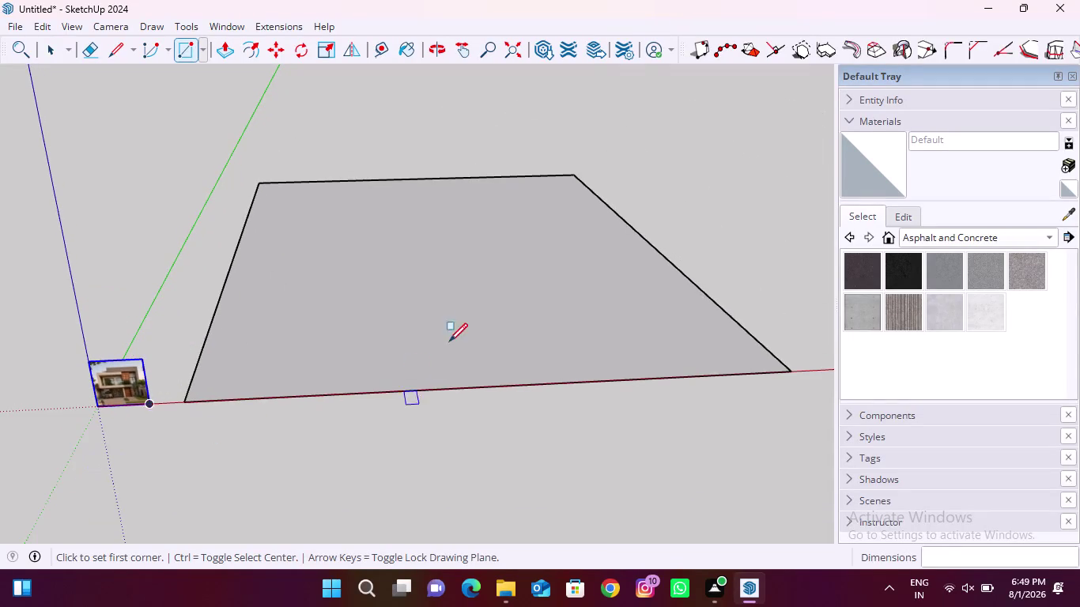
Orbit and zoom around the plot, then place an inner rectangle's first corner on the plot face.
middle_drag(462, 338, 443, 375)
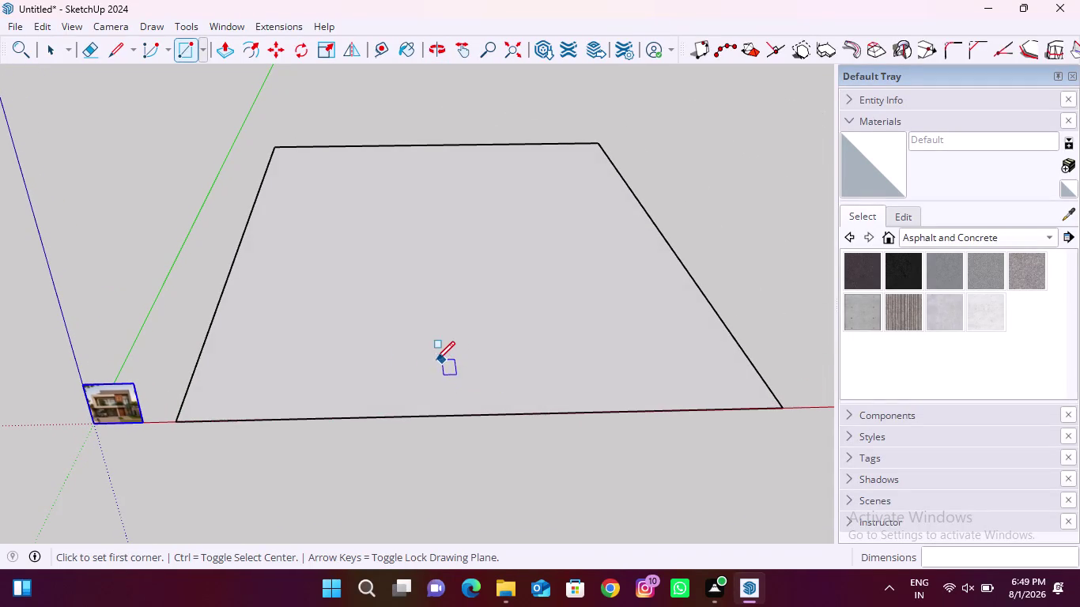
scroll(up, 3)
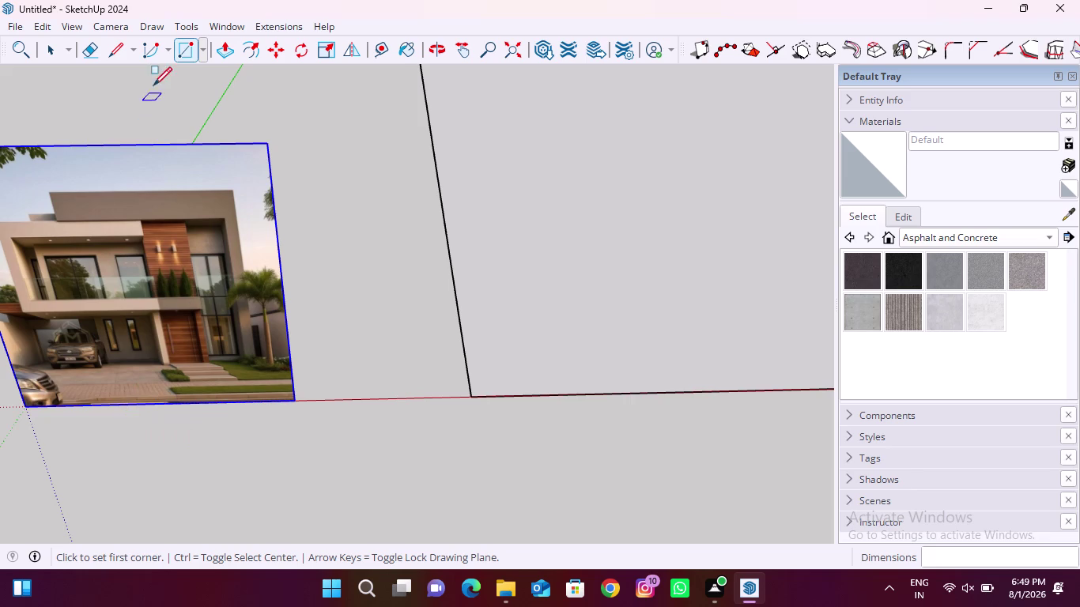
click(178, 53)
scroll(down, 3)
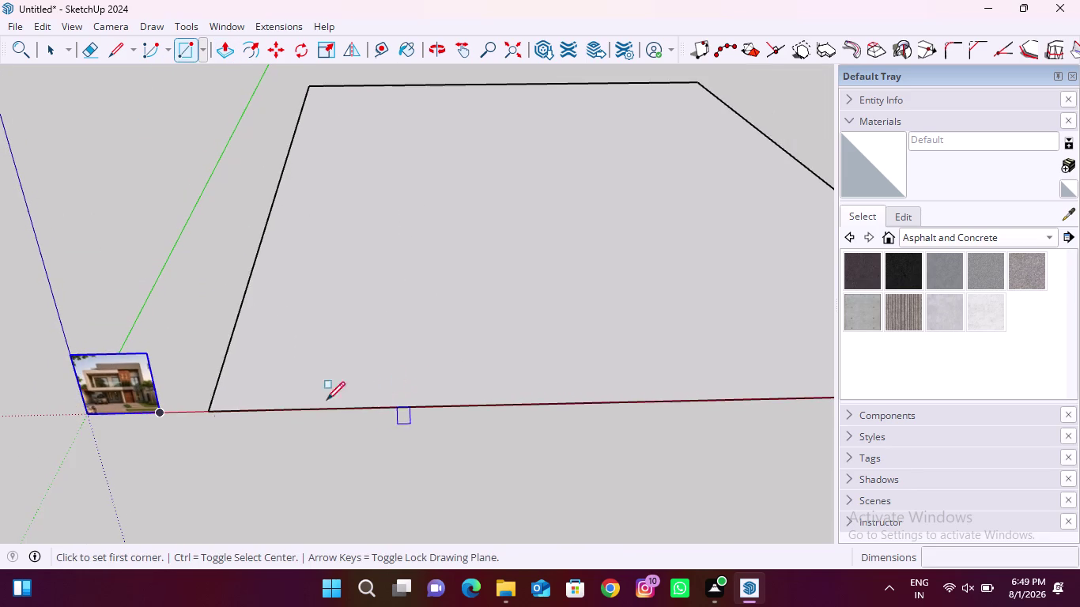
scroll(down, 3)
scroll(up, 3)
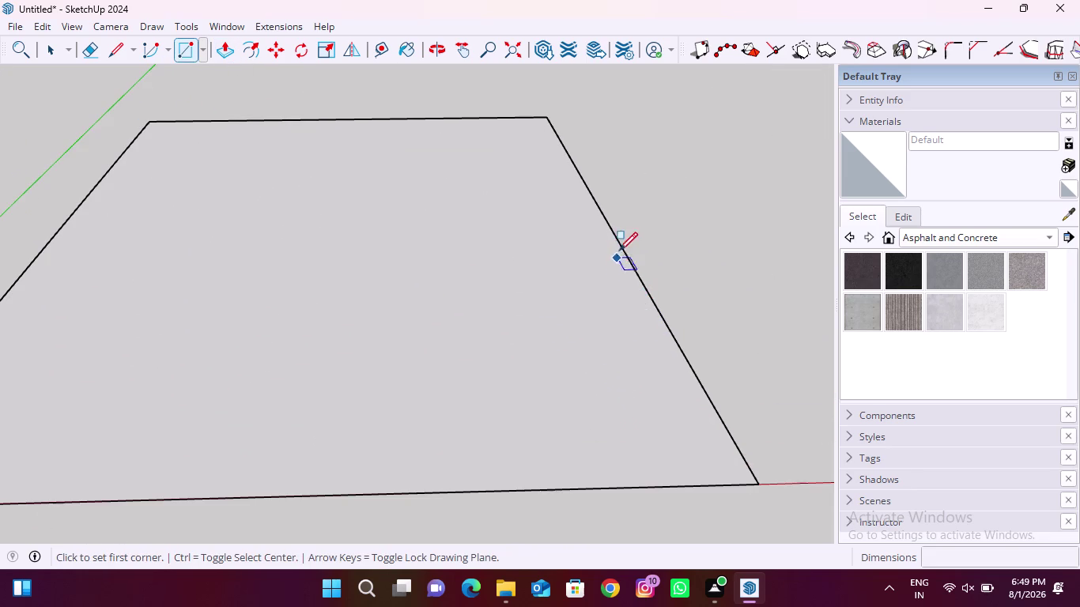
click(562, 257)
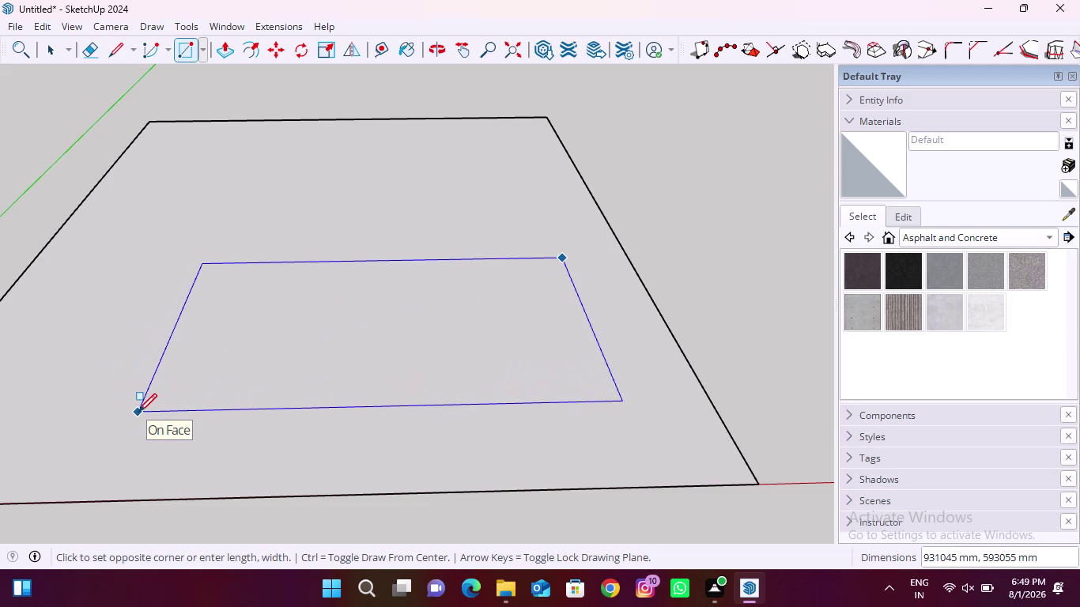
Cancel the unfinished rectangle and draw an inner rectangle with an even margin inside the plot.
key(Escape)
click(191, 55)
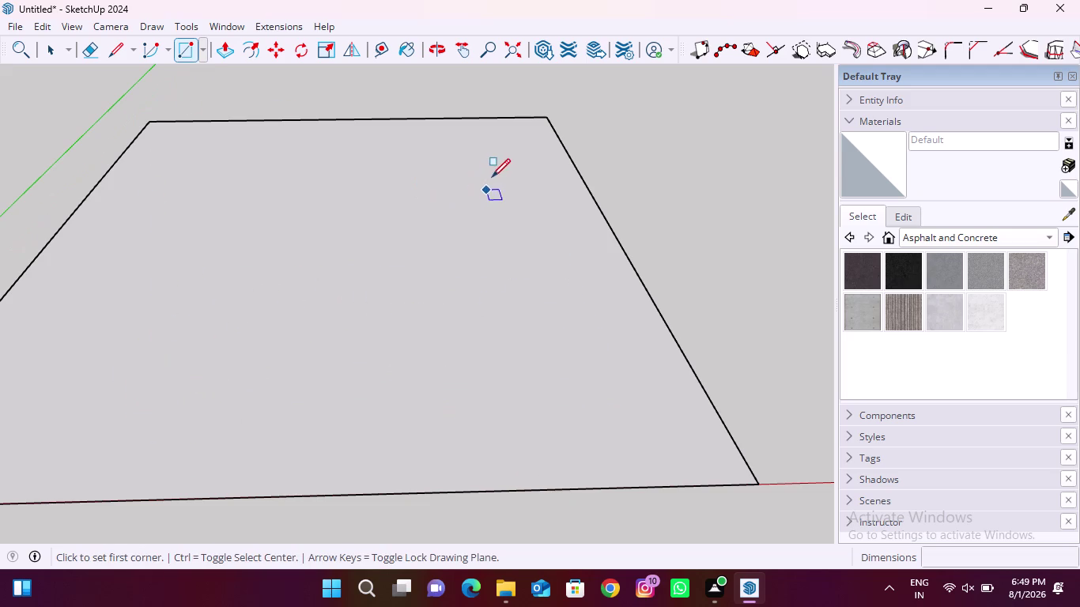
click(506, 148)
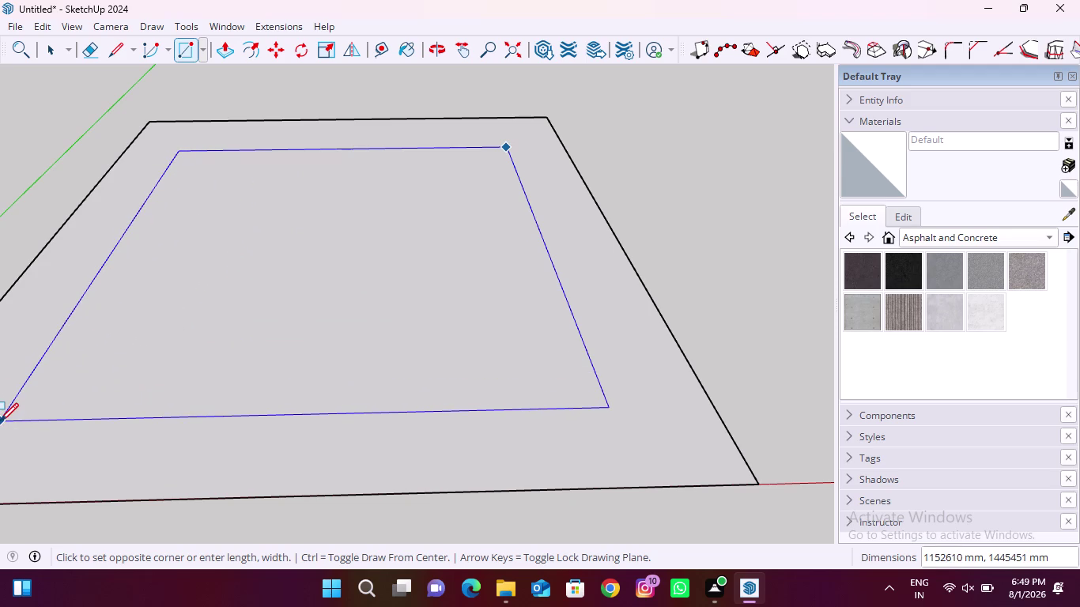
scroll(down, 3)
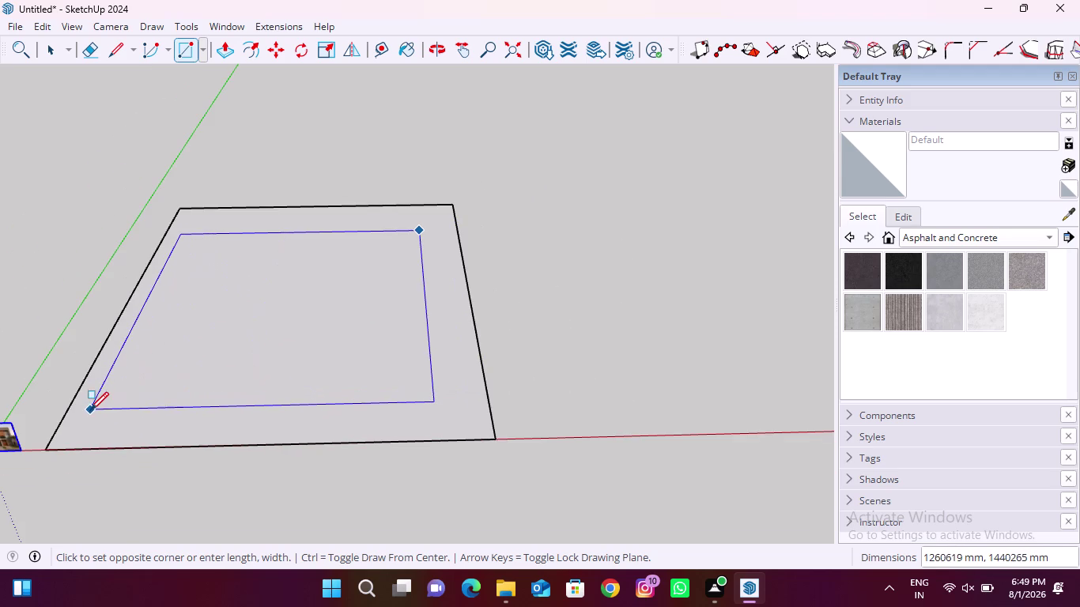
click(90, 411)
Zoom around, then start a new rectangle at the inner rectangle's lower-right corner.
scroll(down, 3)
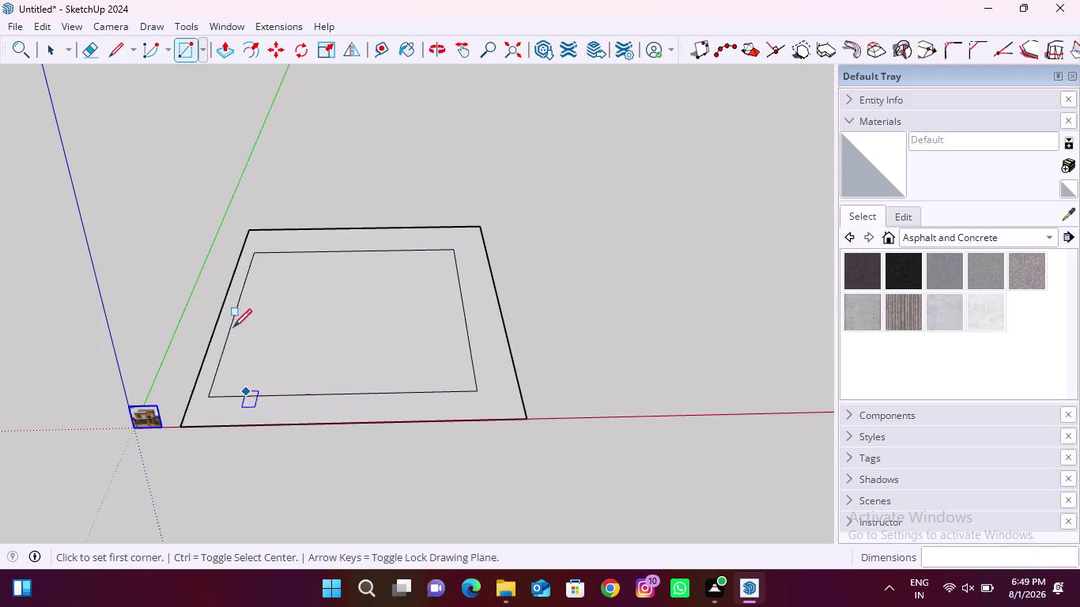
scroll(up, 3)
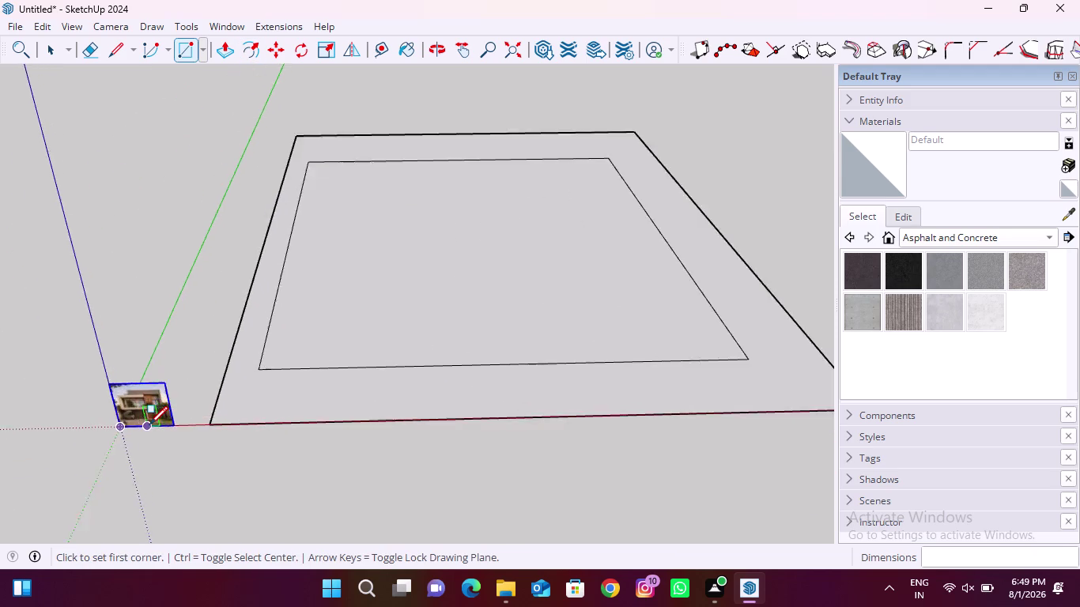
scroll(up, 3)
scroll(up, 3)
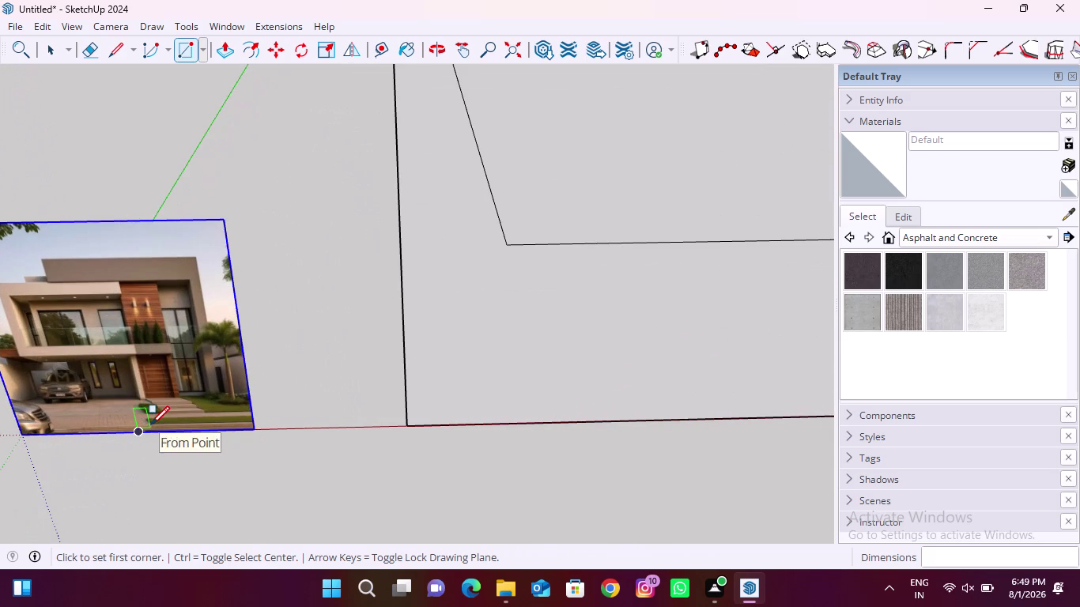
scroll(down, 3)
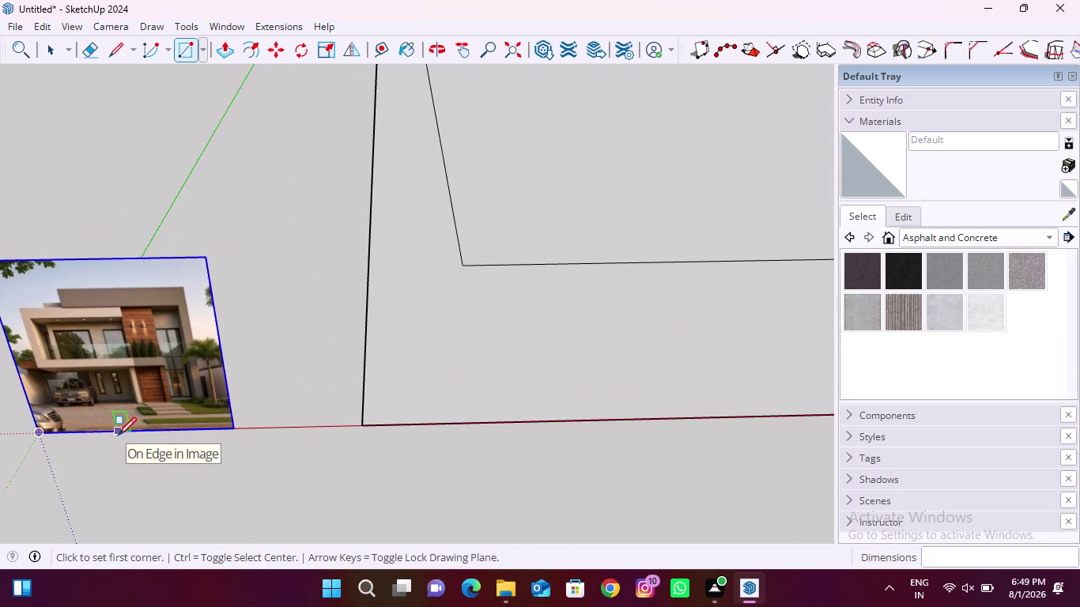
scroll(down, 3)
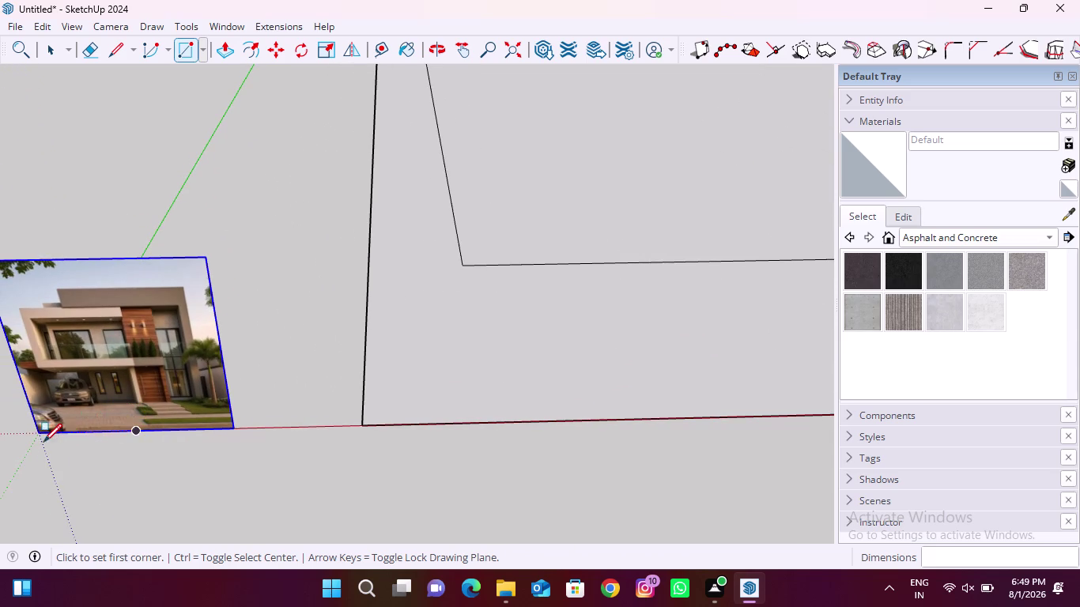
scroll(down, 3)
scroll(down, 3)
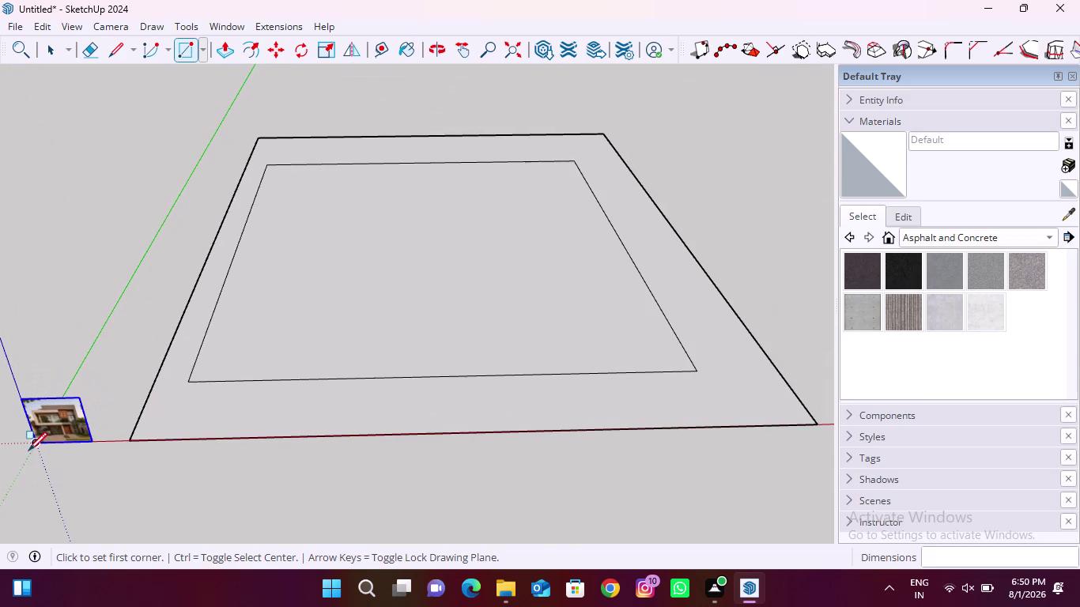
click(693, 368)
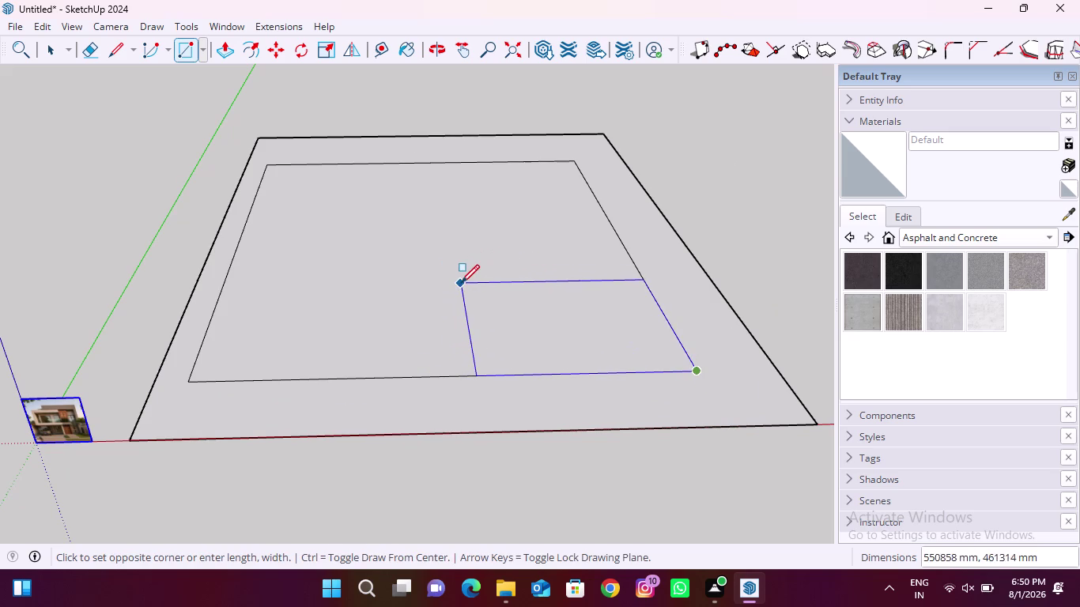
Draw the lower-right block and a divider line from its top-left corner to the left edge.
click(424, 272)
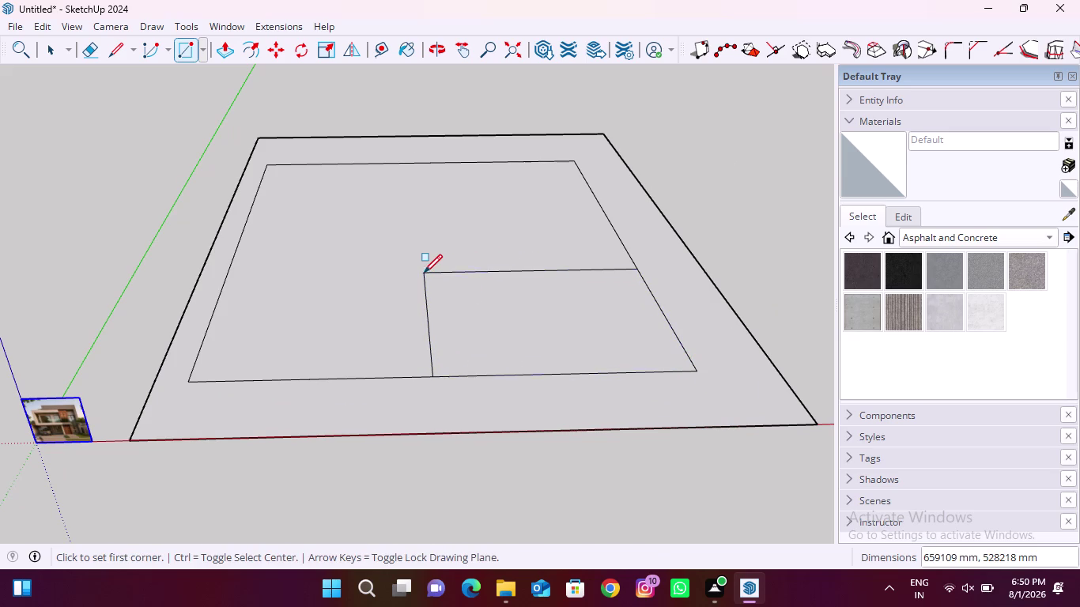
click(123, 53)
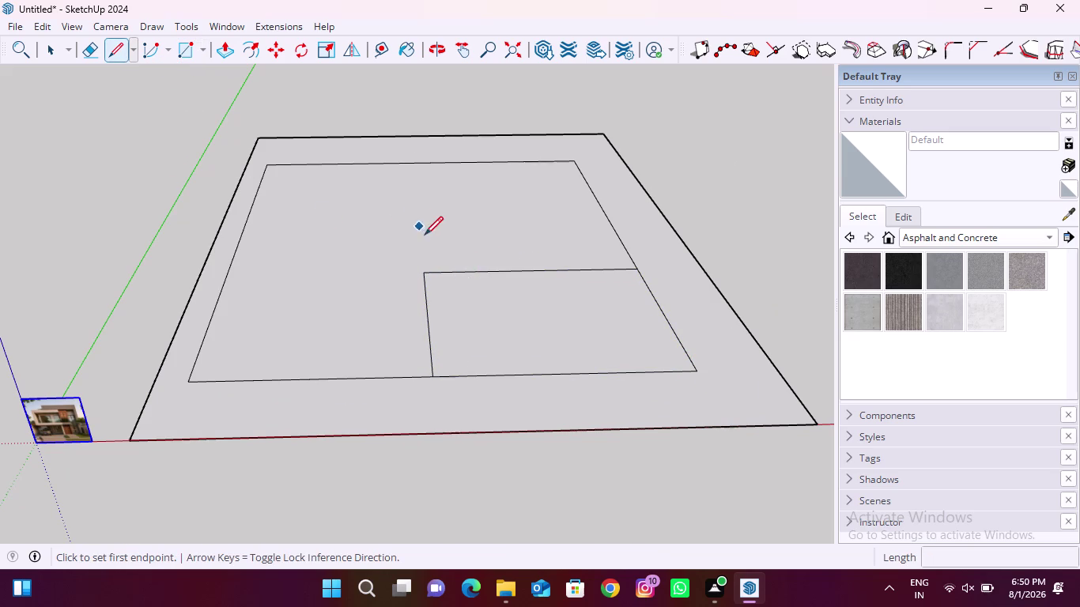
click(425, 270)
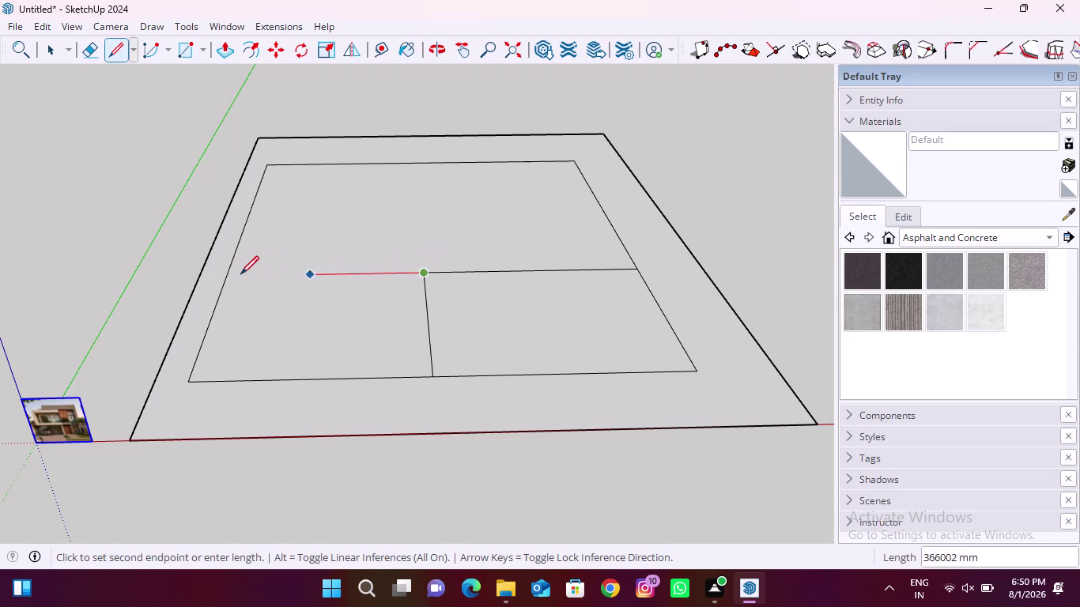
click(230, 279)
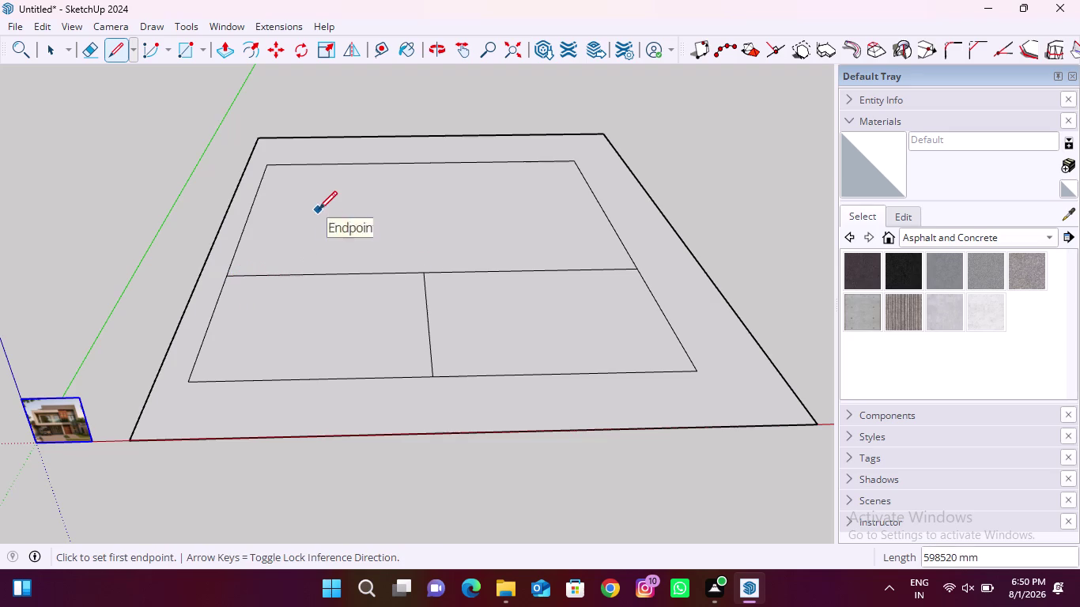
scroll(down, 3)
scroll(up, 3)
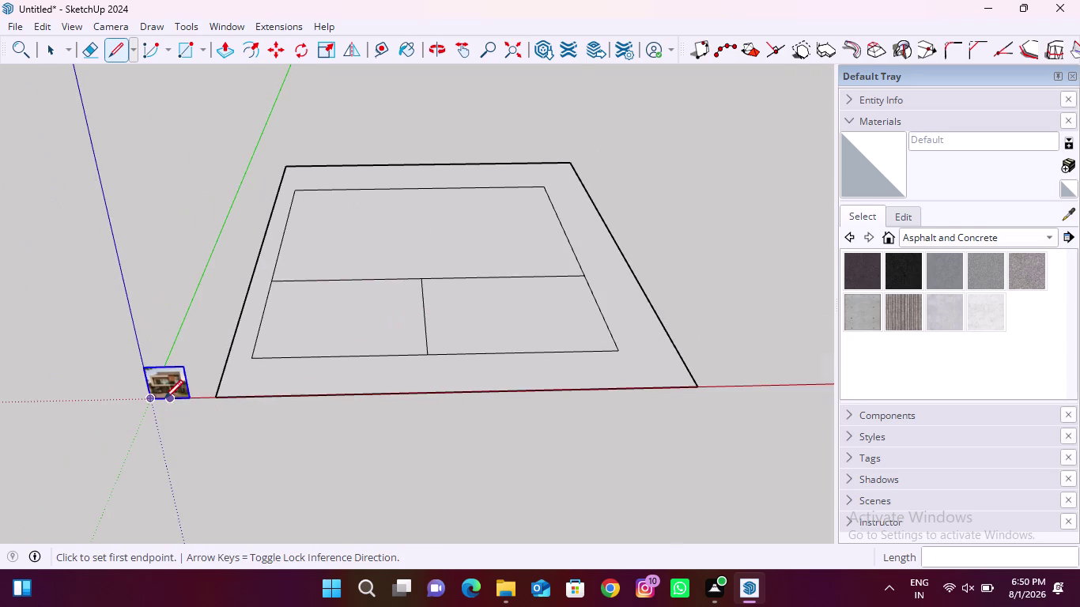
scroll(up, 3)
scroll(down, 3)
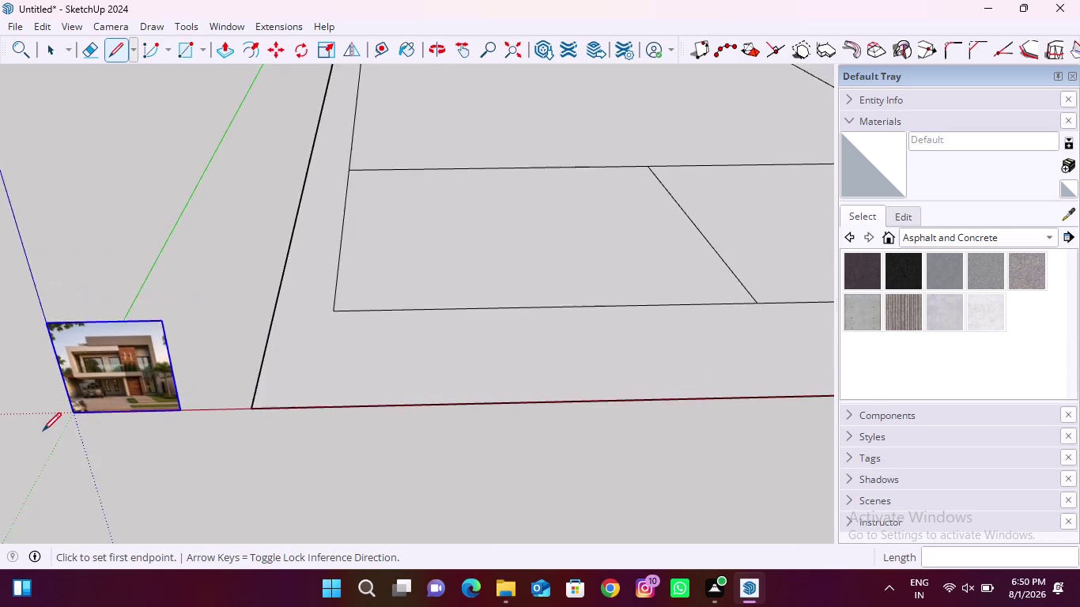
scroll(down, 3)
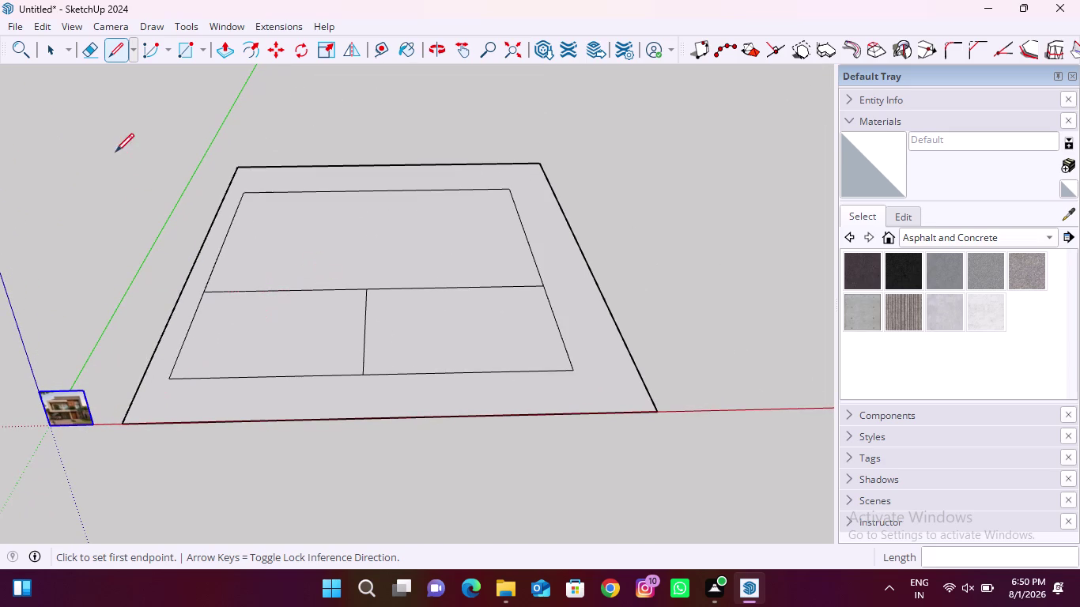
Erase the lower-left block's left and bottom edges and the divider line, leaving an L-shaped outline.
click(84, 48)
drag(178, 345, 185, 349)
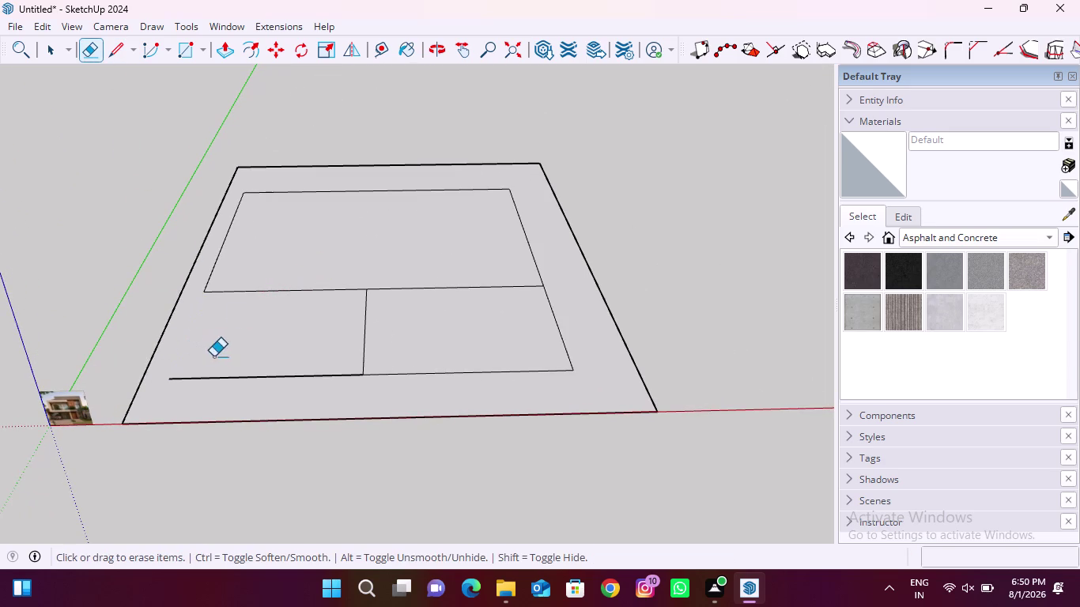
drag(221, 364, 232, 391)
scroll(down, 3)
drag(374, 312, 370, 325)
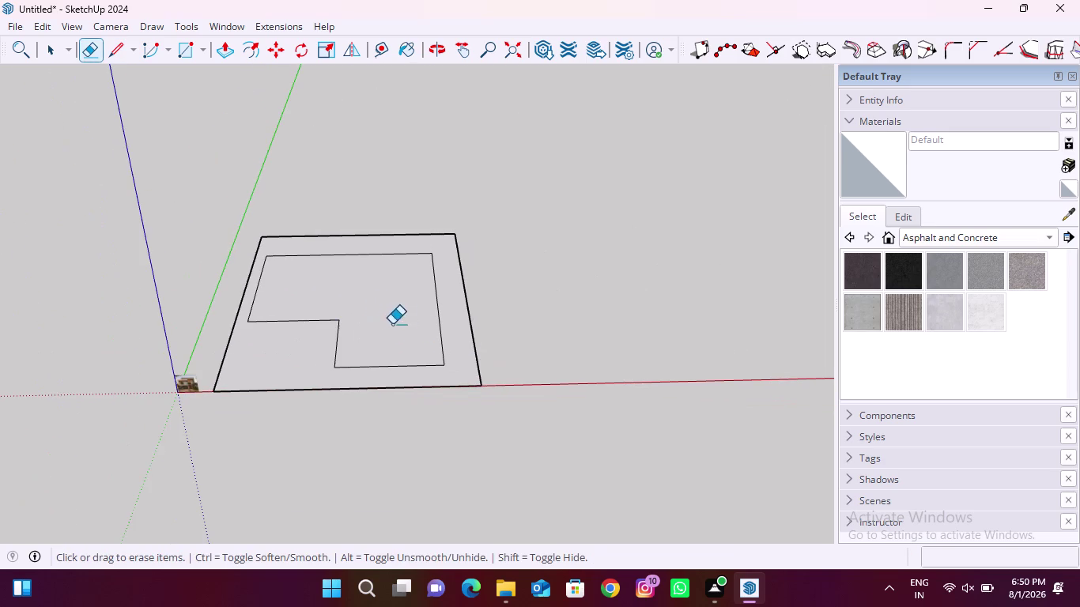
scroll(down, 3)
scroll(up, 3)
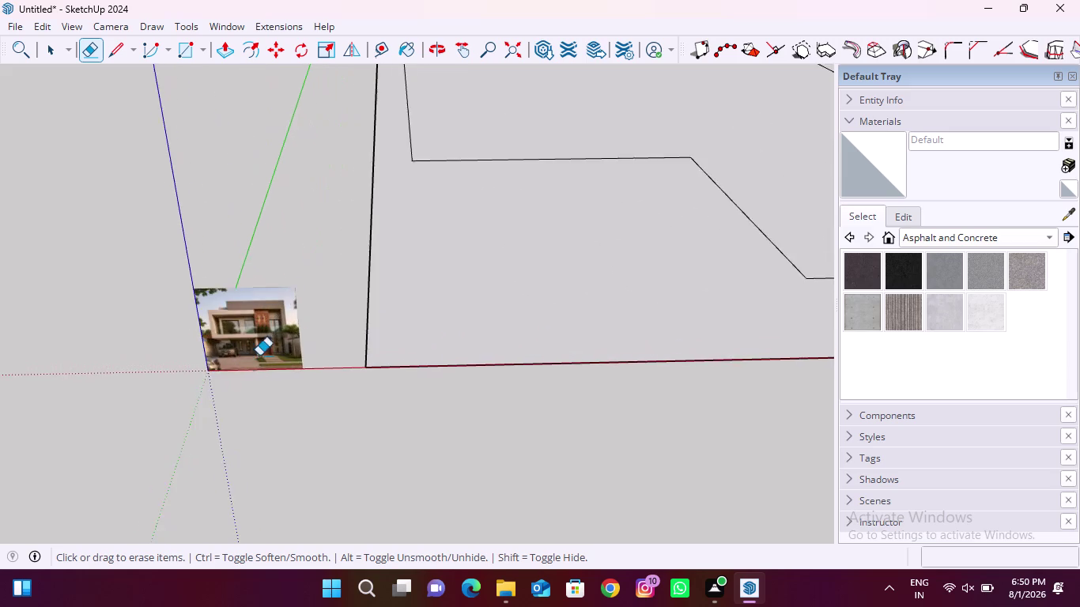
scroll(up, 3)
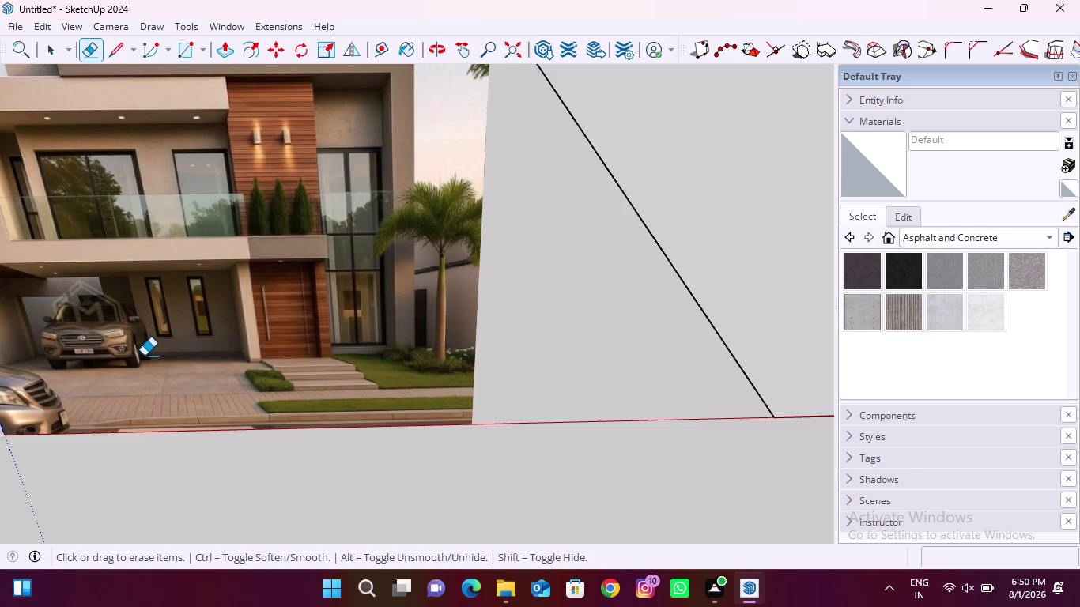
scroll(down, 3)
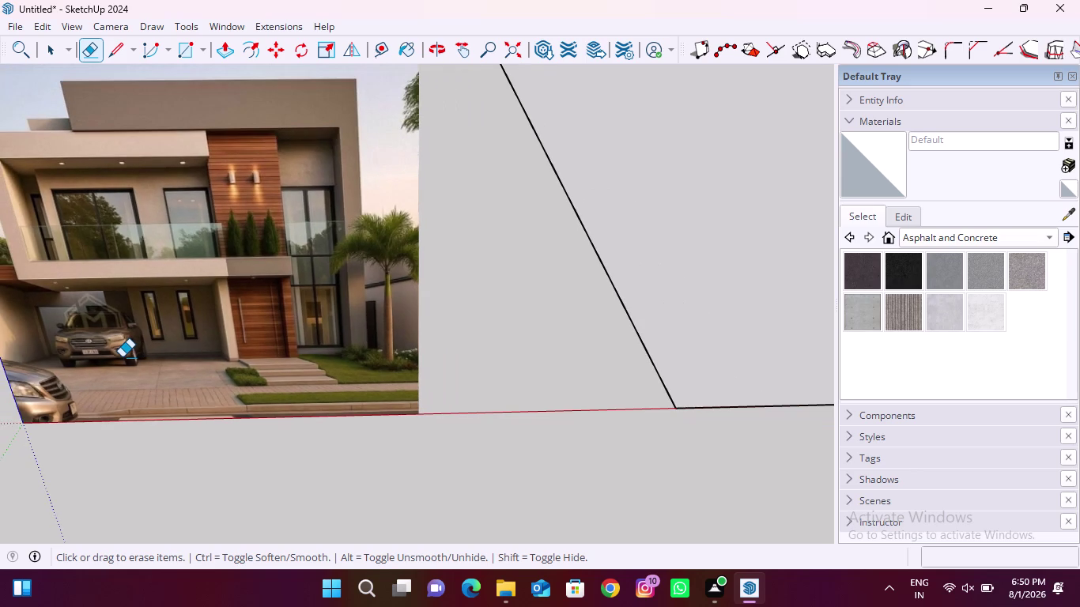
scroll(down, 3)
scroll(down, 3)
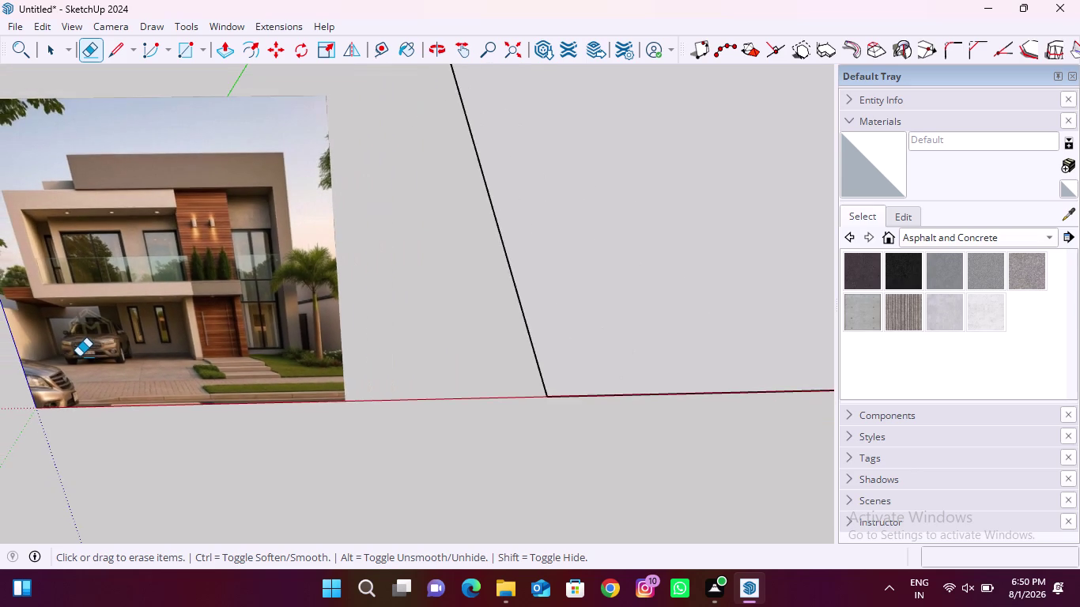
scroll(down, 3)
scroll(down, 3)
scroll(down, 3)
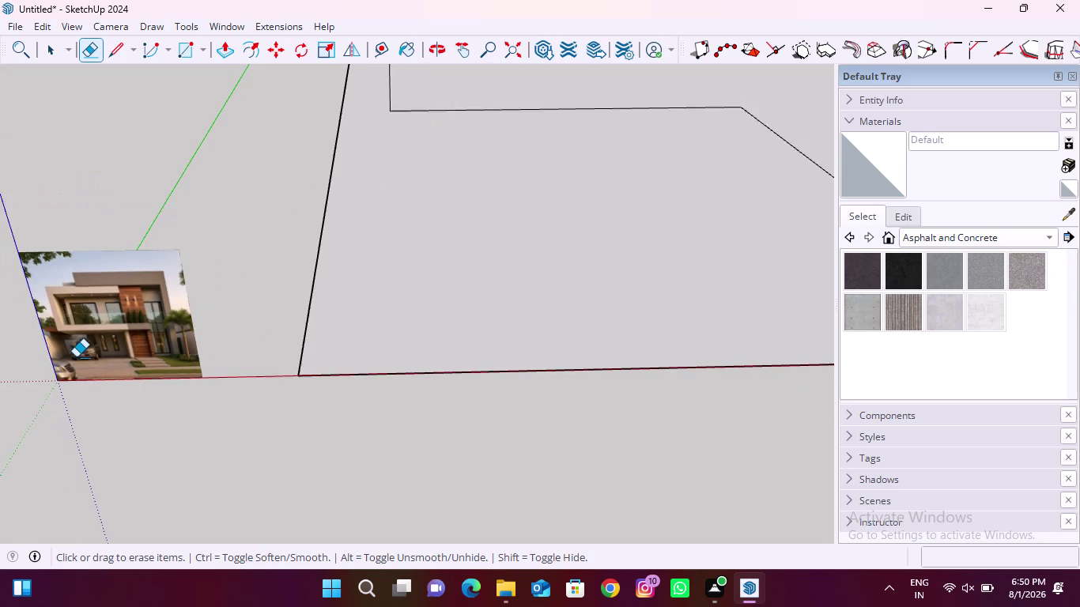
scroll(up, 3)
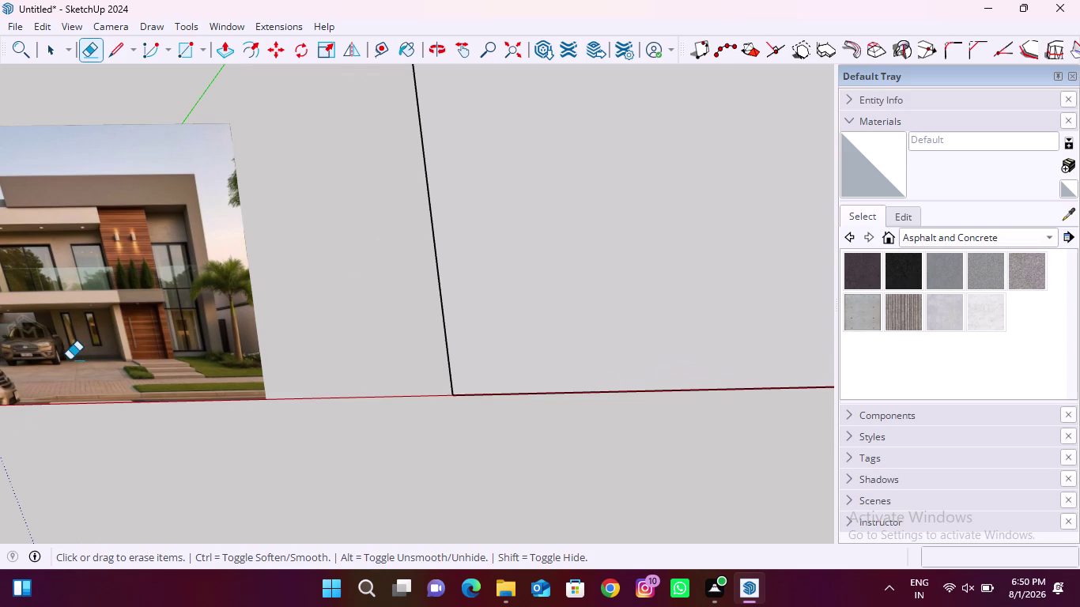
Start a small square at the L-shape's inner corner with the Rectangle tool.
click(183, 54)
scroll(down, 3)
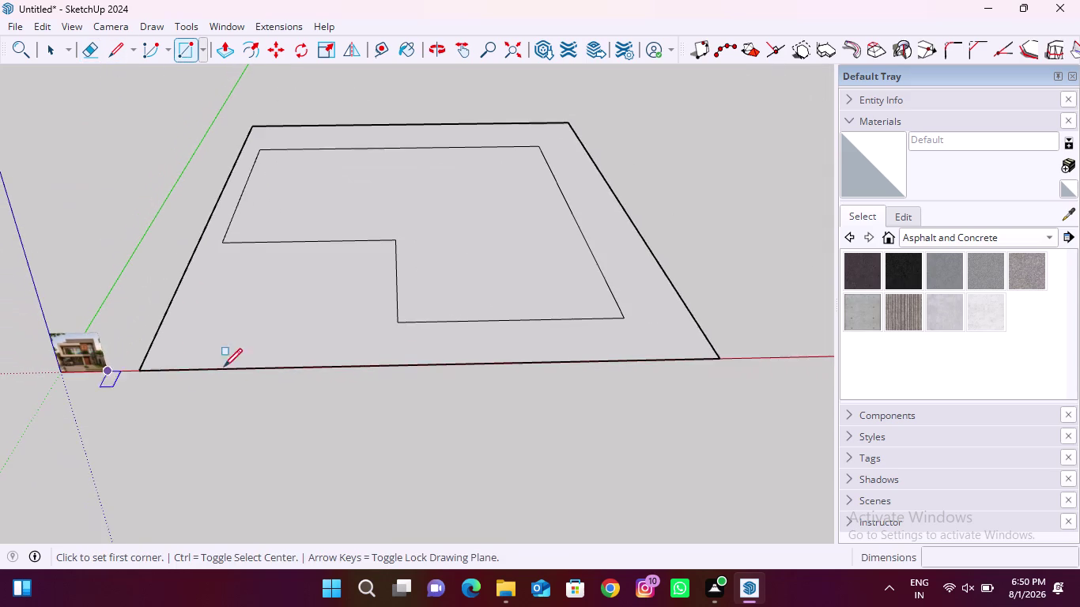
scroll(up, 3)
click(380, 328)
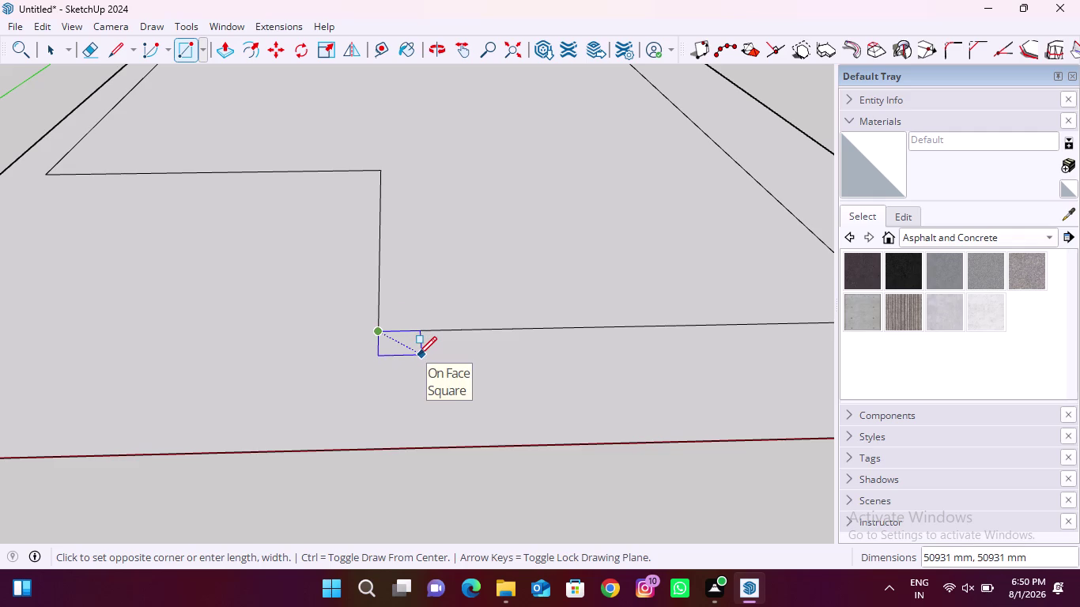
Finish the small square at the L-shaped footprint's inner corner.
click(418, 355)
scroll(down, 3)
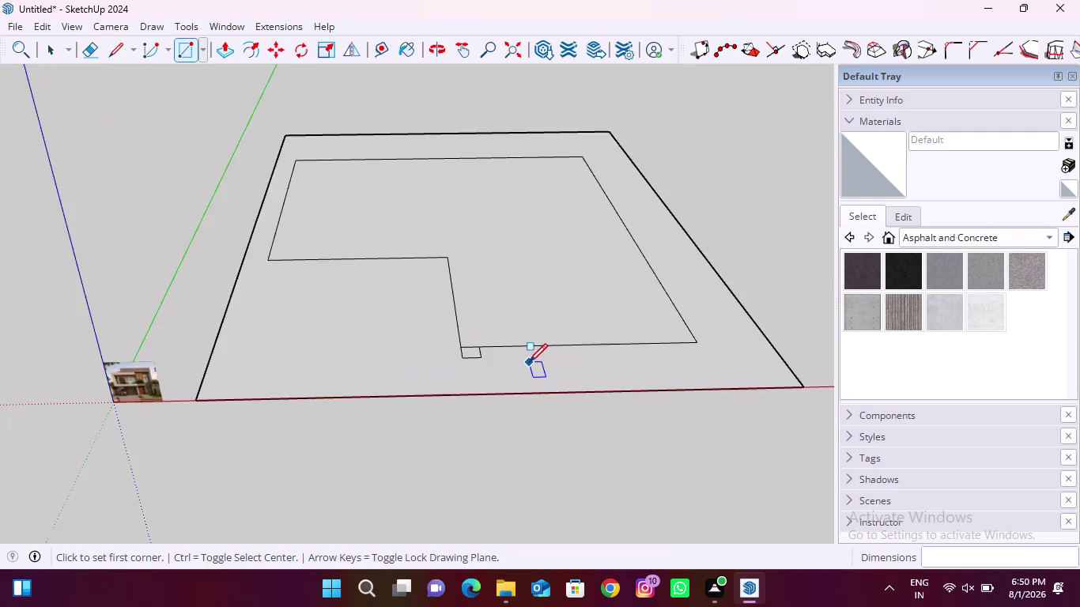
scroll(down, 3)
scroll(up, 3)
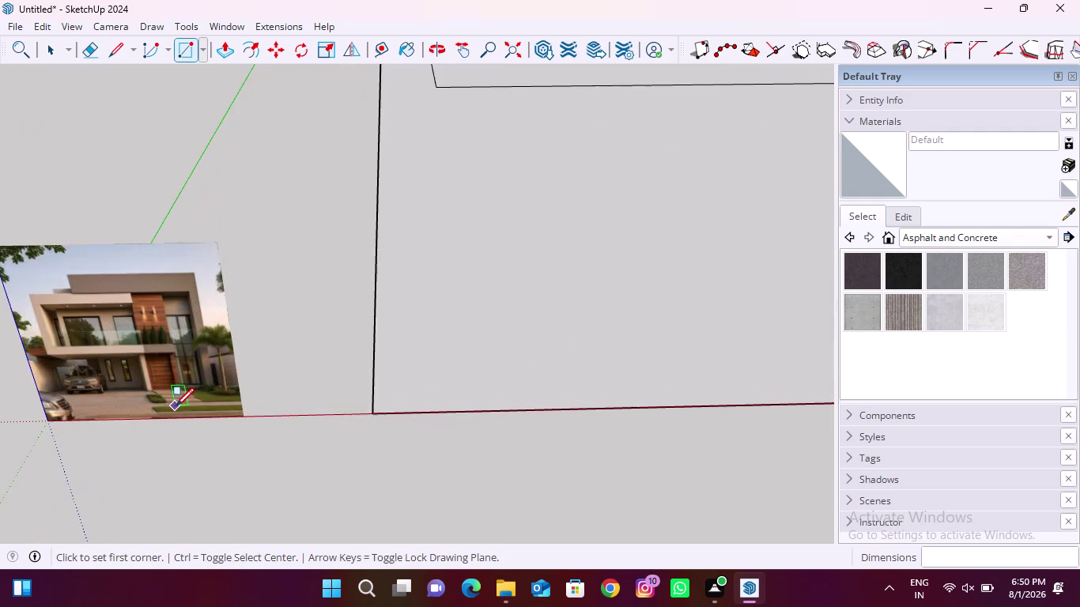
scroll(up, 3)
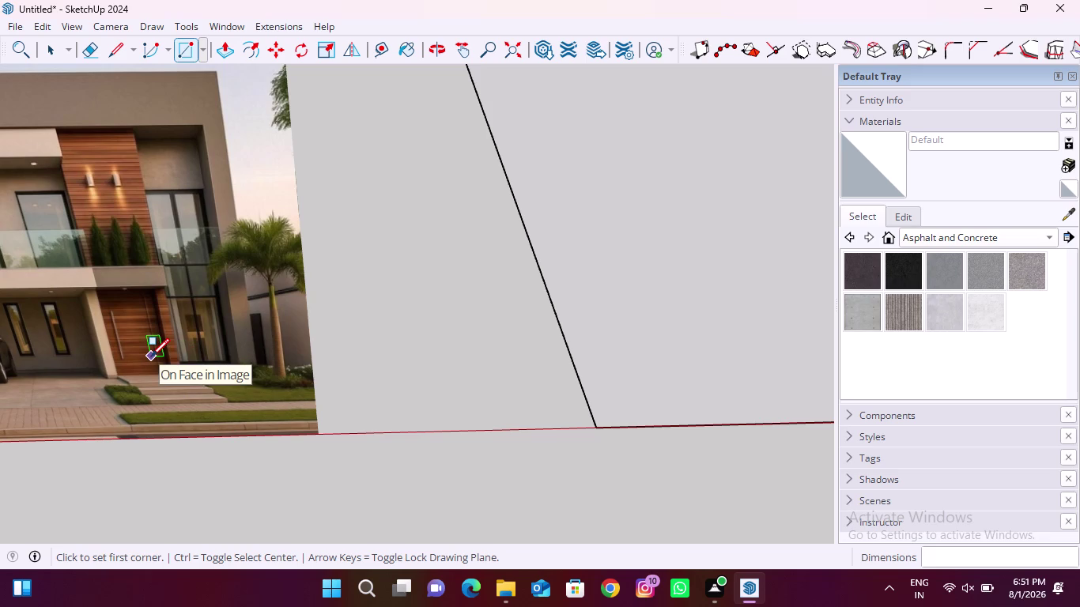
Zoom out and orbit the view back toward the plot.
scroll(down, 3)
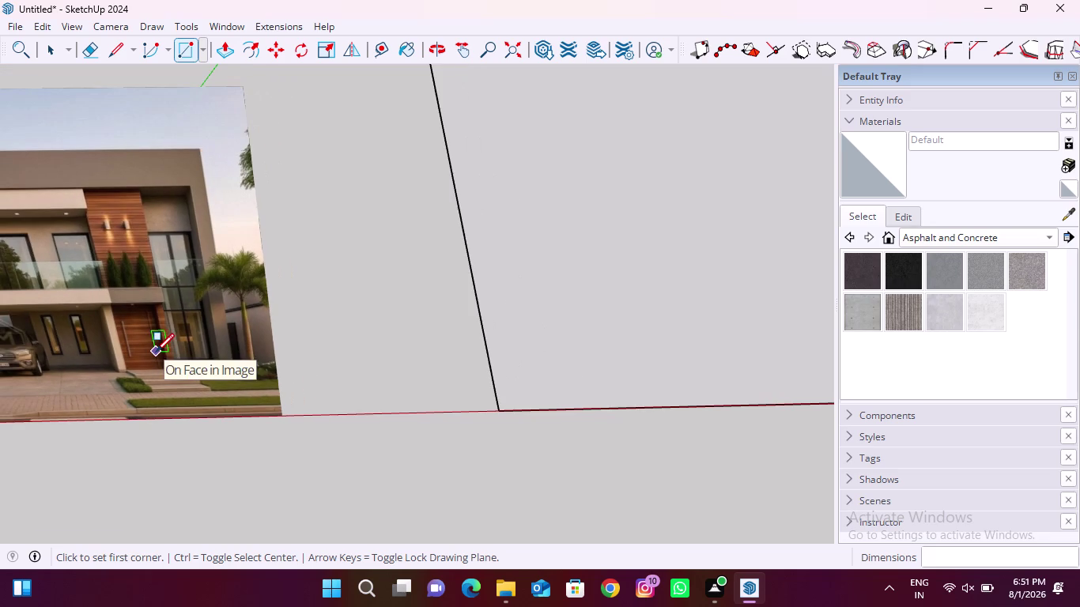
scroll(down, 3)
scroll(down, 3)
scroll(down, 3)
scroll(down, 3)
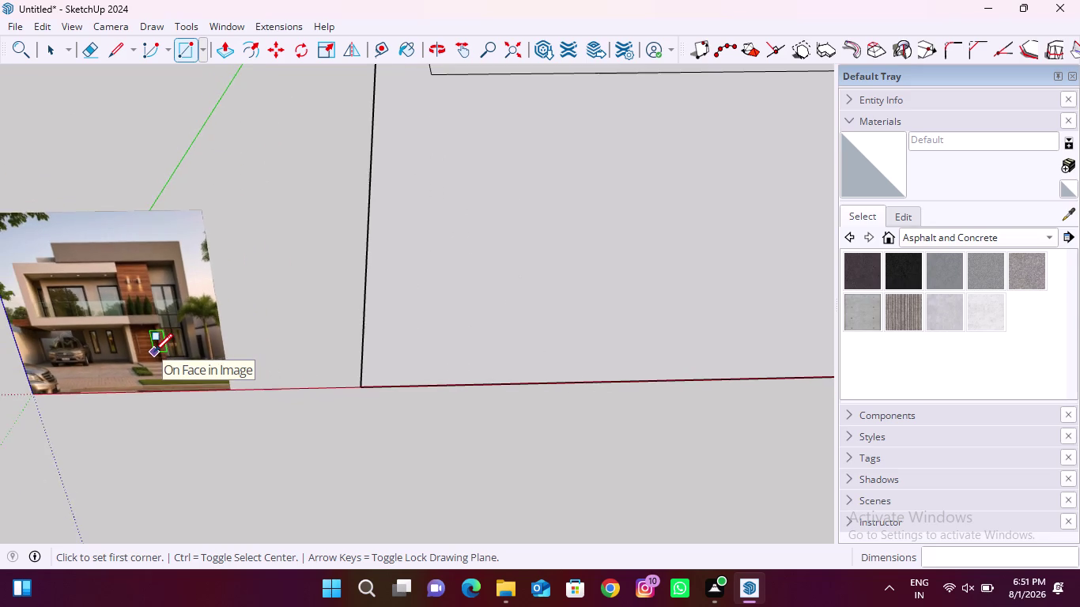
scroll(down, 3)
middle_drag(151, 355, 116, 348)
scroll(down, 3)
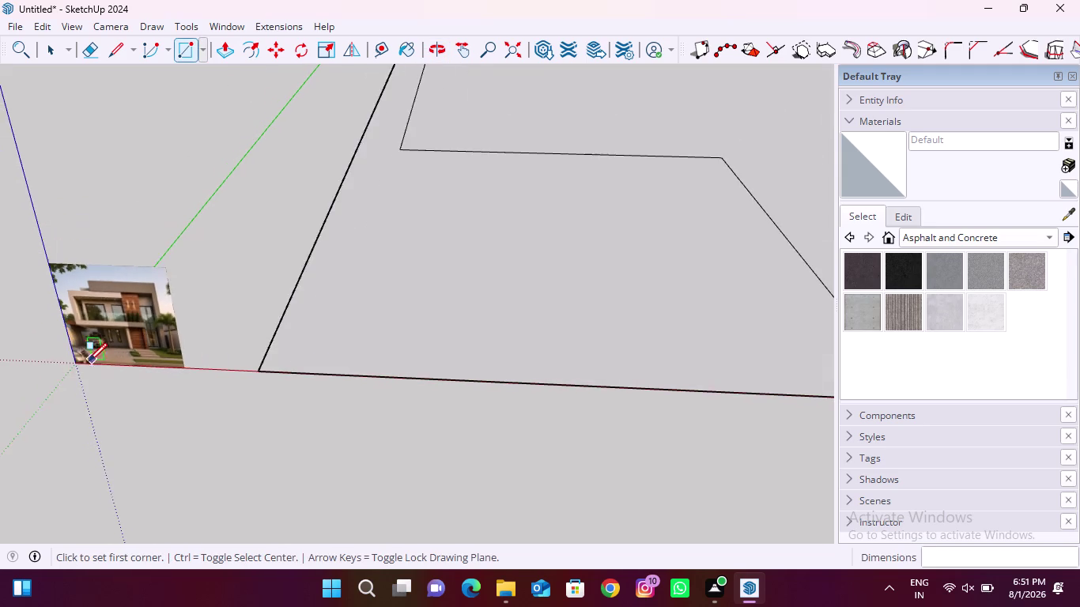
scroll(down, 3)
scroll(down, 3)
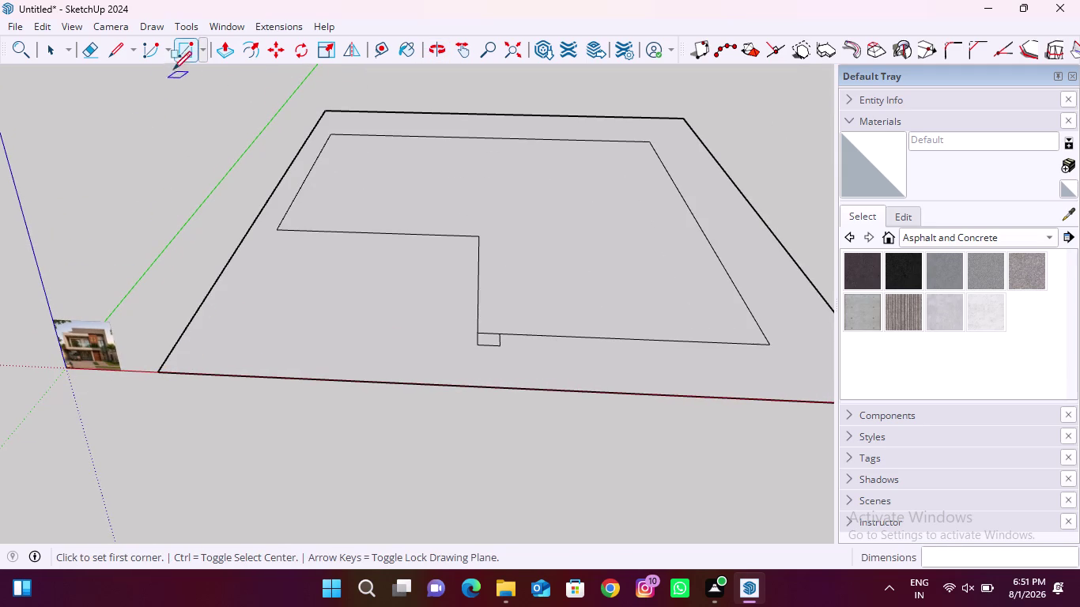
Try Push/Pull and then Offset on the footprint, undoing the offset outline.
click(225, 51)
click(592, 256)
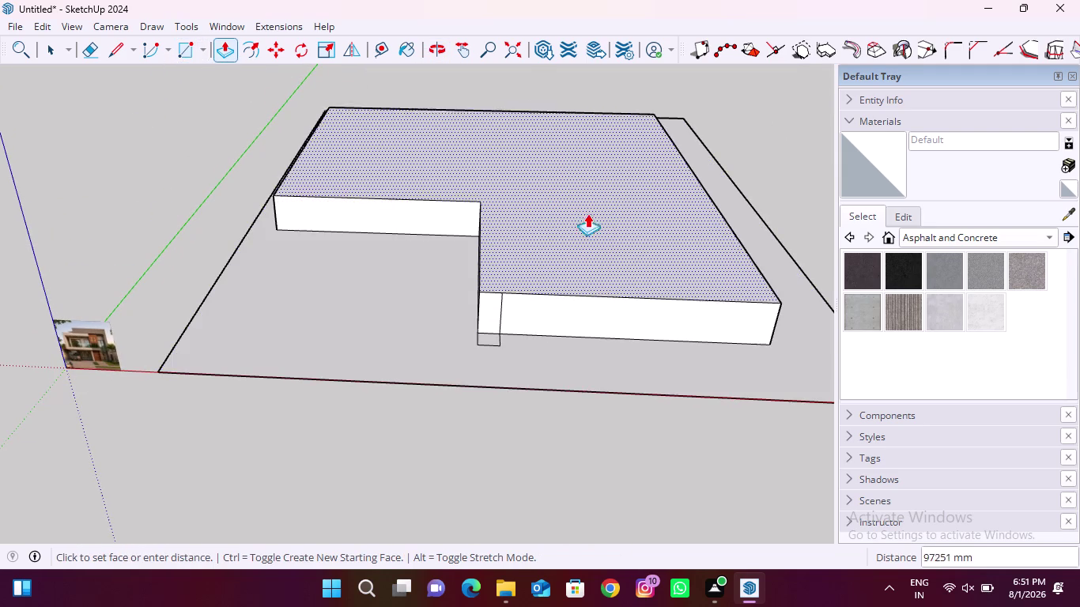
scroll(down, 3)
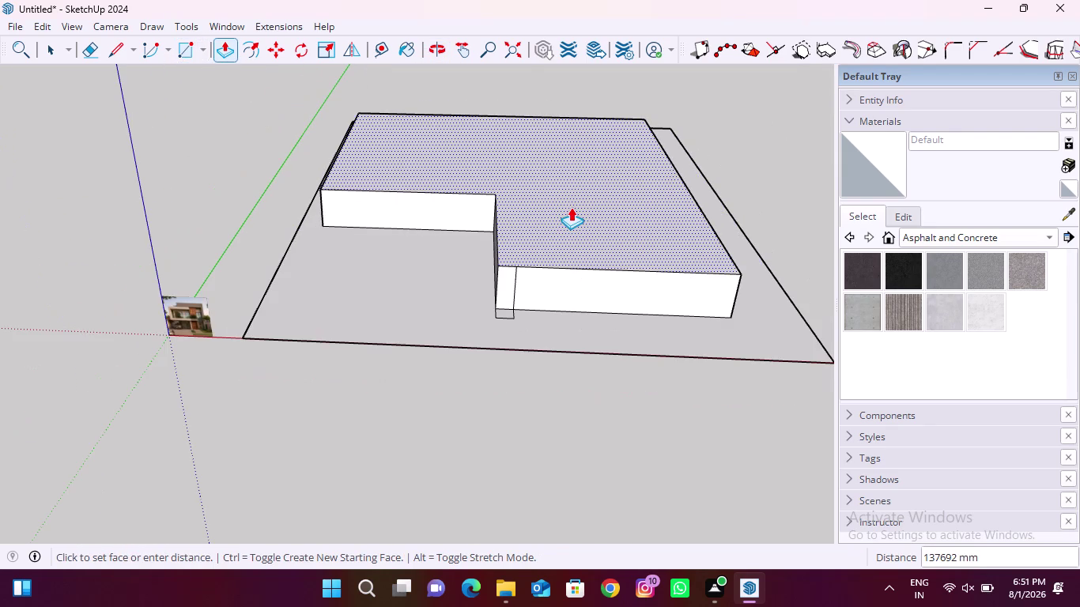
key(Escape)
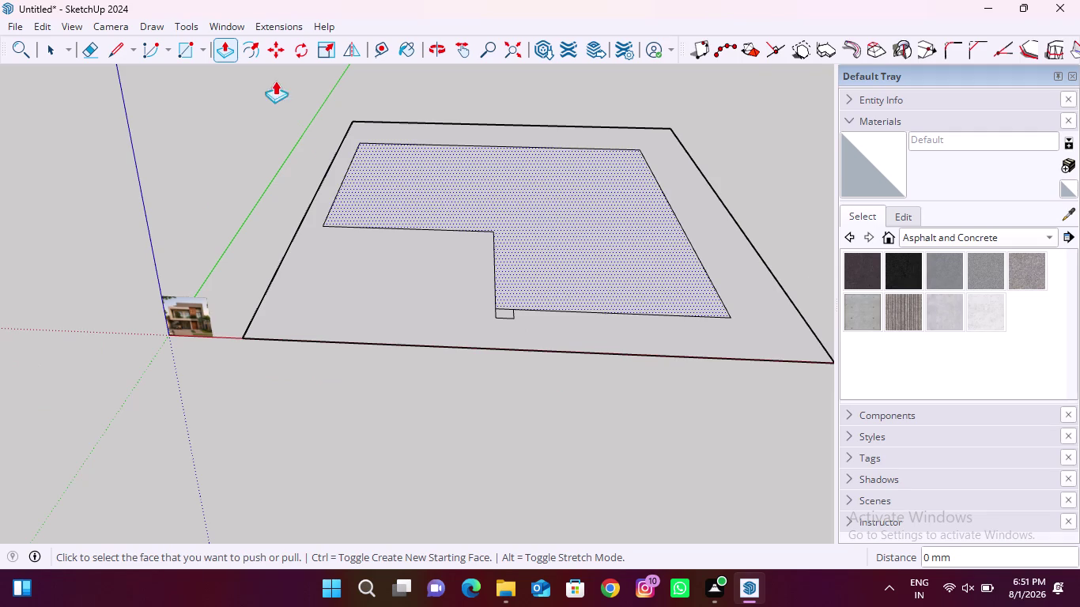
click(257, 50)
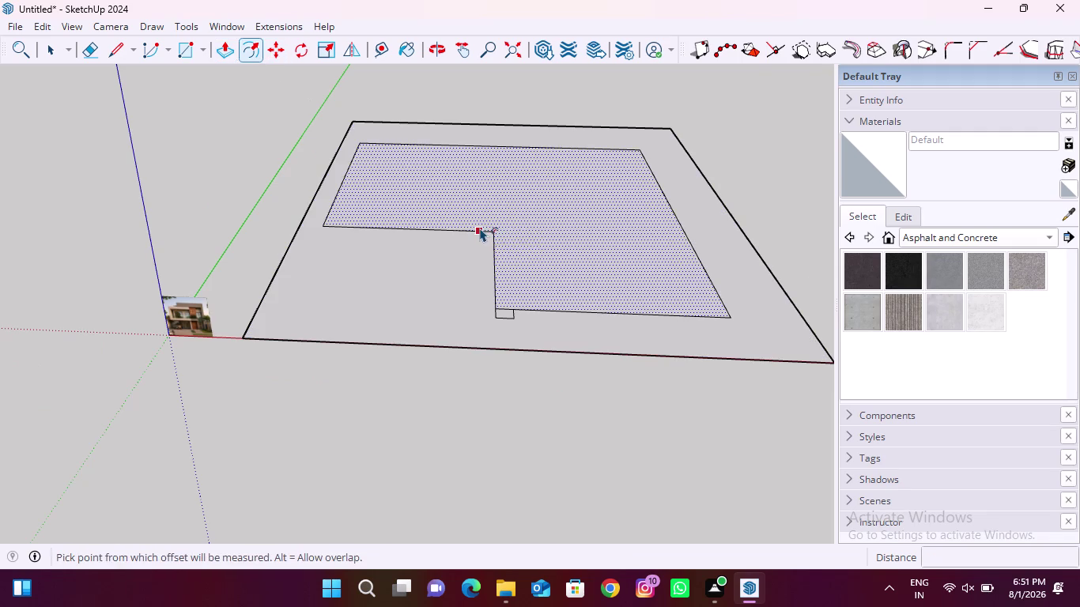
click(480, 228)
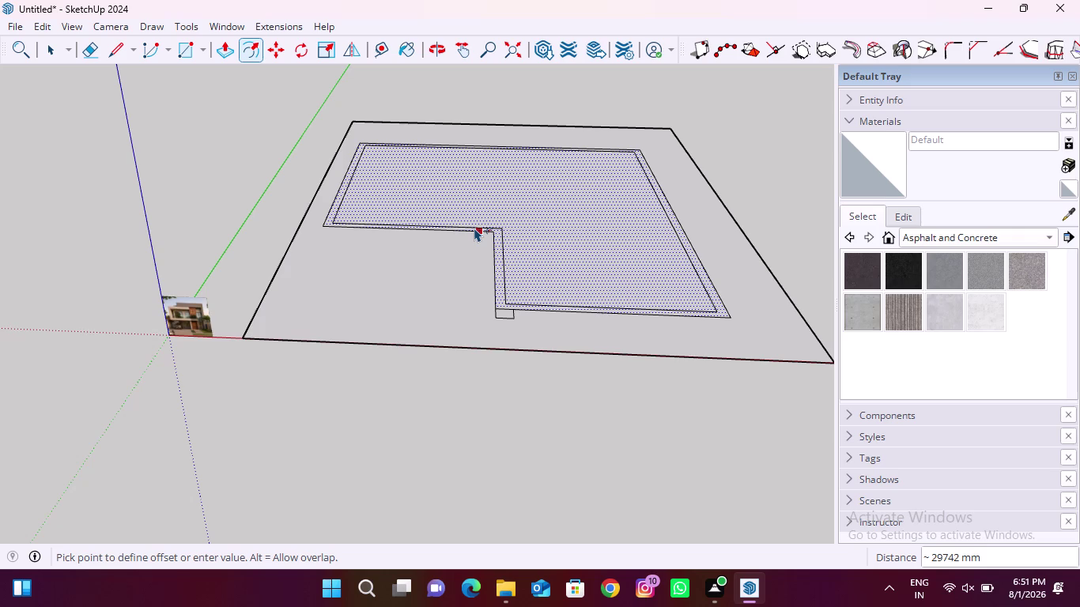
click(475, 228)
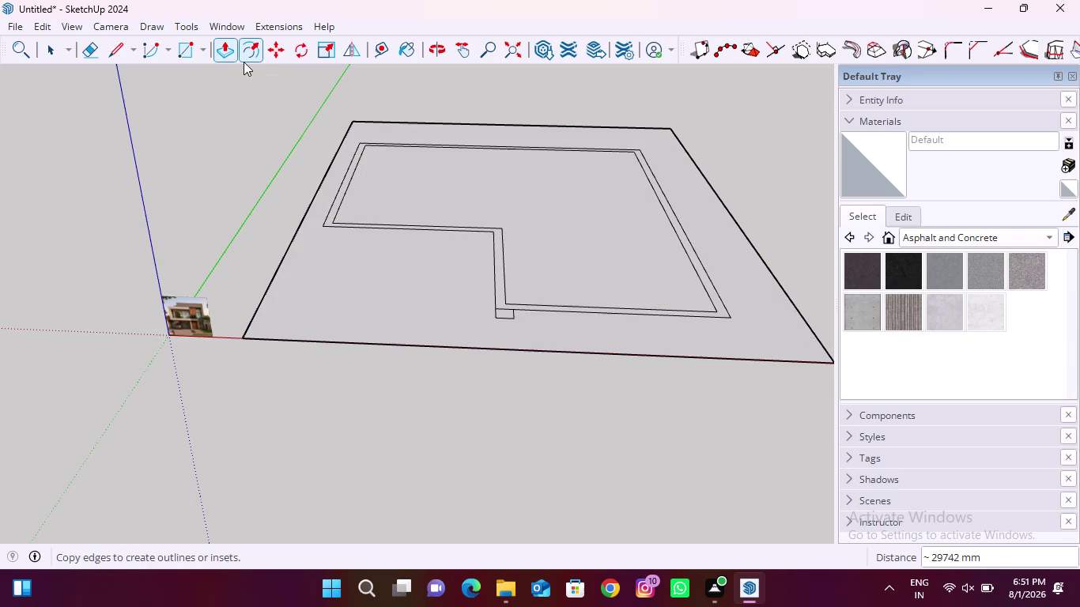
key(ctrl+z)
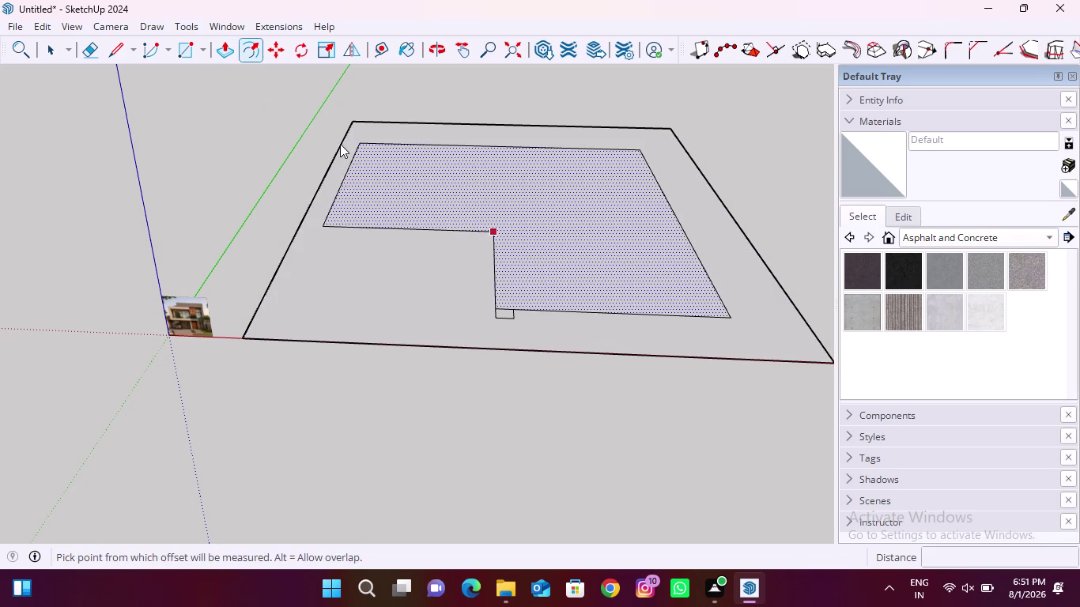
Push/Pull the L-shaped footprint 6" (about 152 mm), then orbit low to inspect it.
click(215, 46)
click(527, 196)
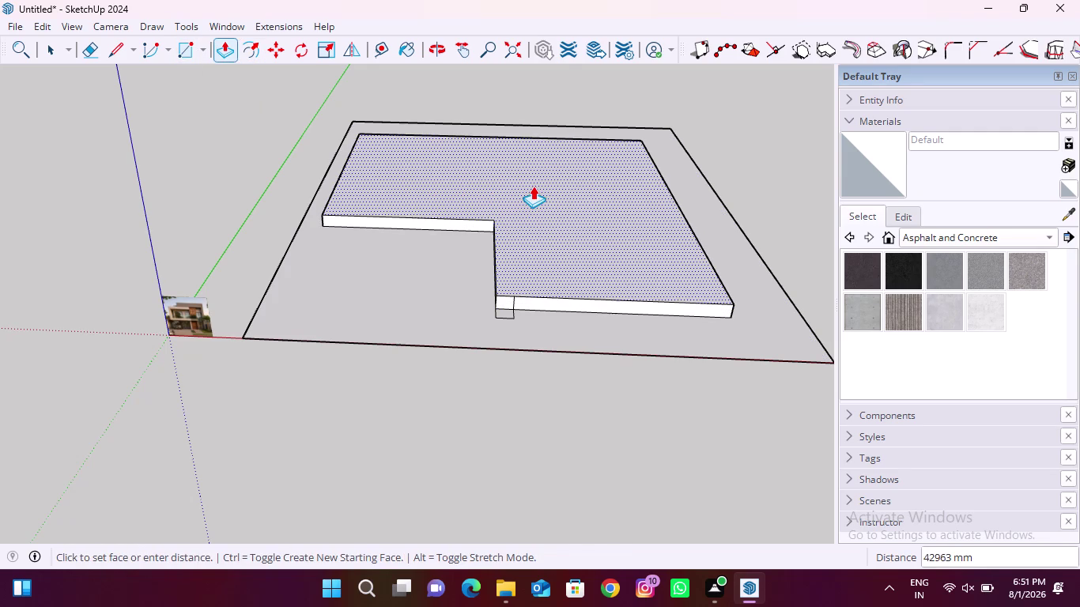
key(6)
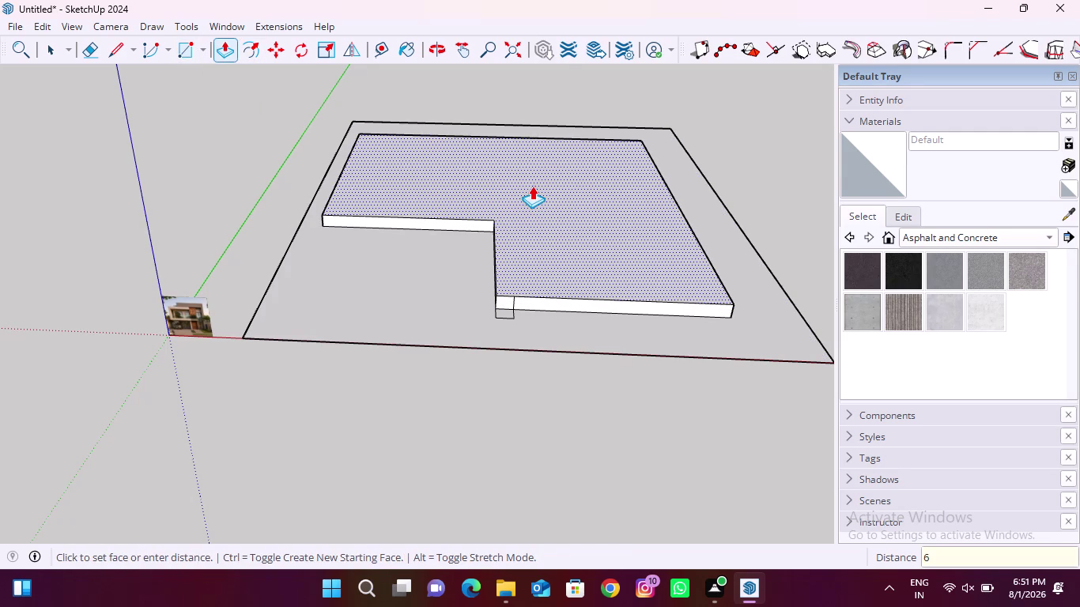
key(shift+quotedbl)
key(Return)
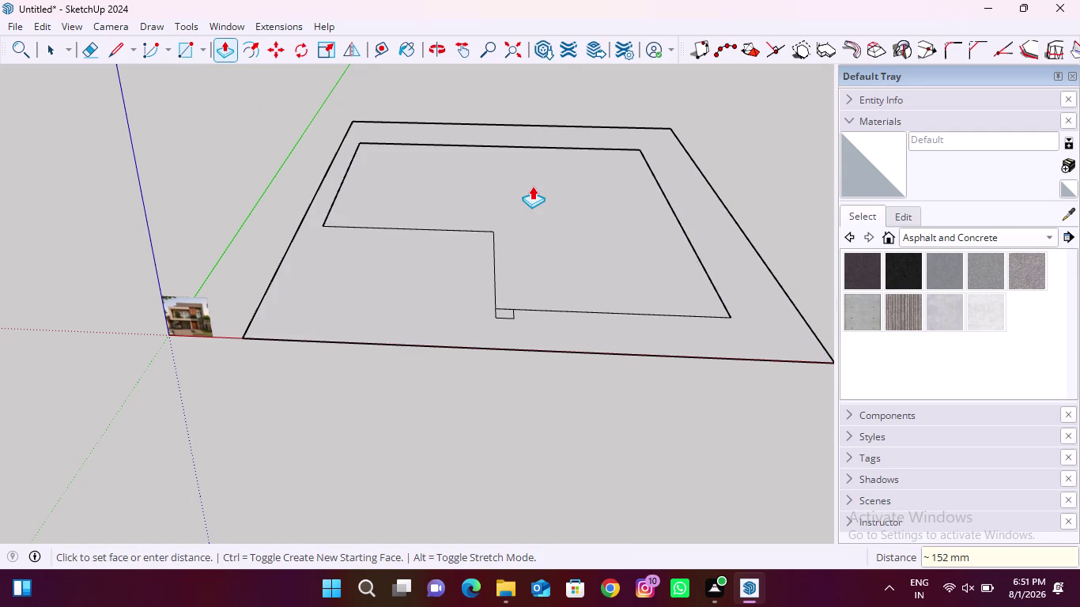
middle_drag(494, 314, 584, 200)
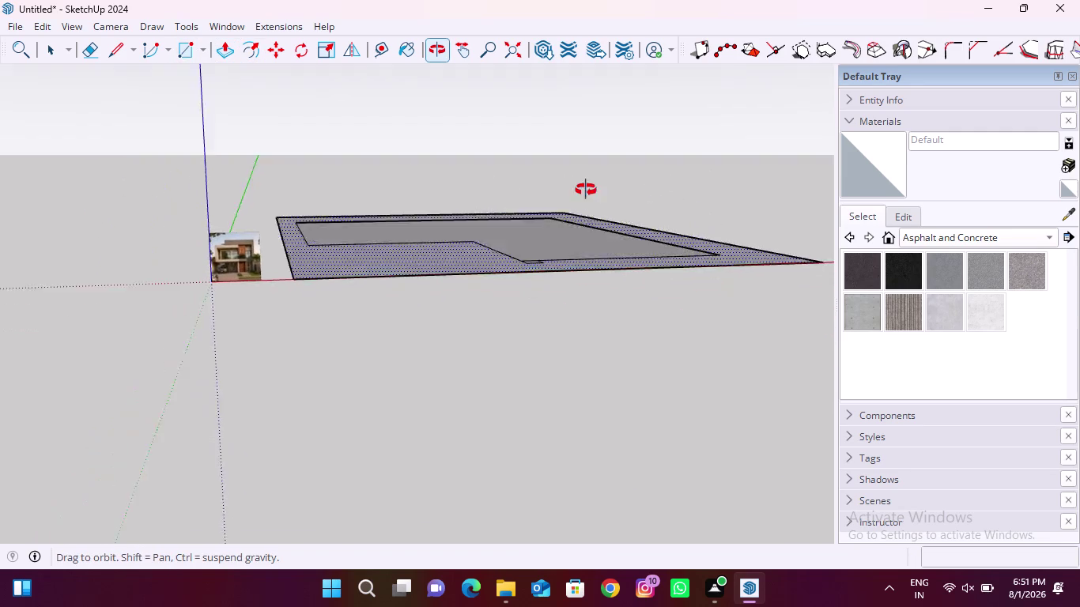
After one cancelled and undone attempt, pull the L face up slightly into a thin slab.
middle_drag(584, 200, 494, 262)
scroll(up, 3)
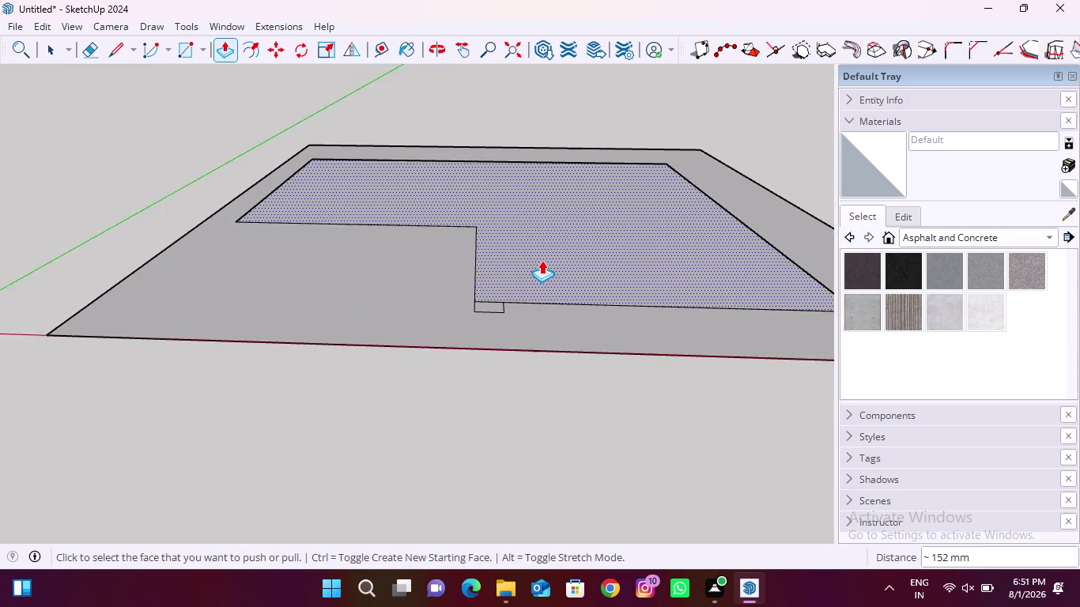
scroll(up, 3)
click(543, 261)
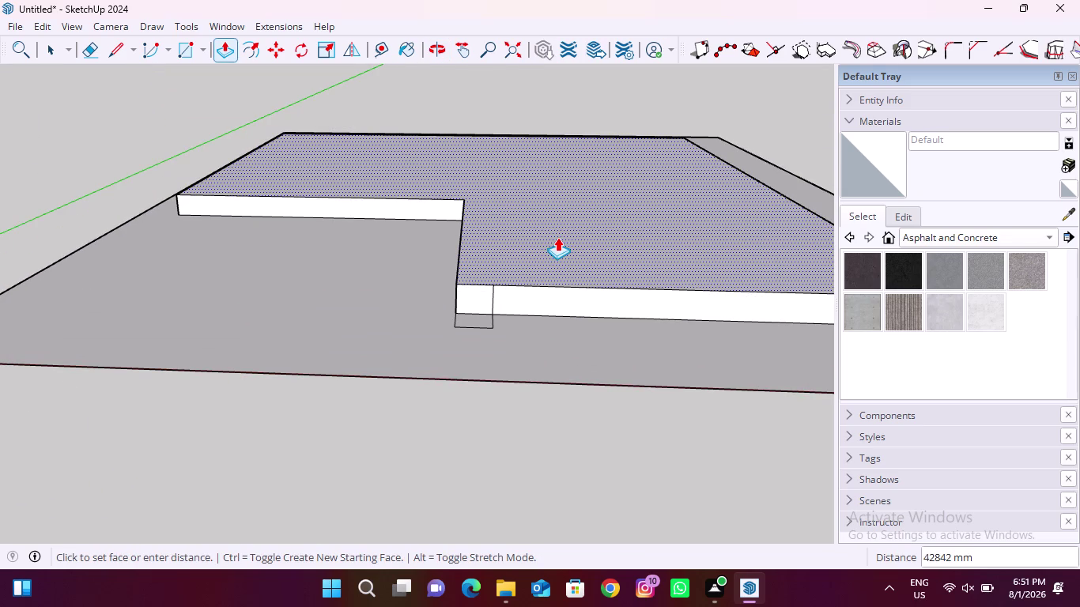
key(Escape)
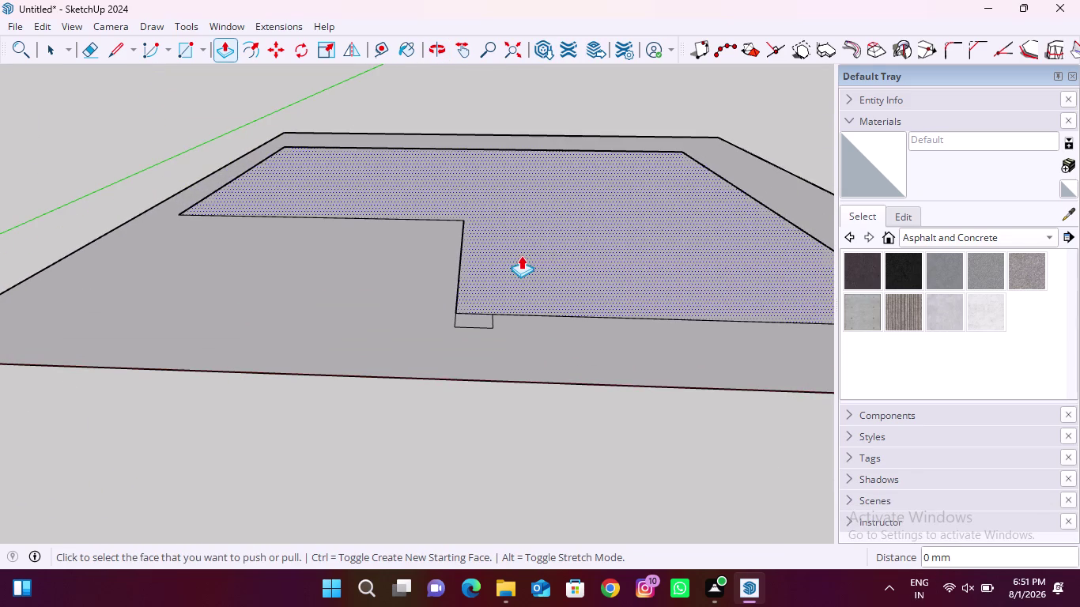
key(ctrl+z)
click(493, 286)
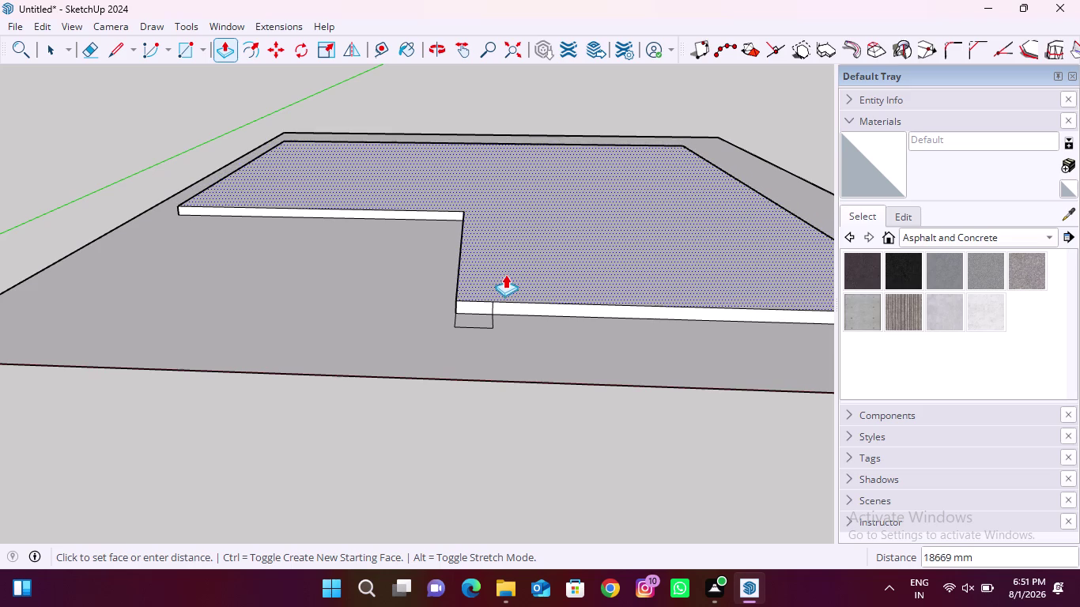
click(505, 275)
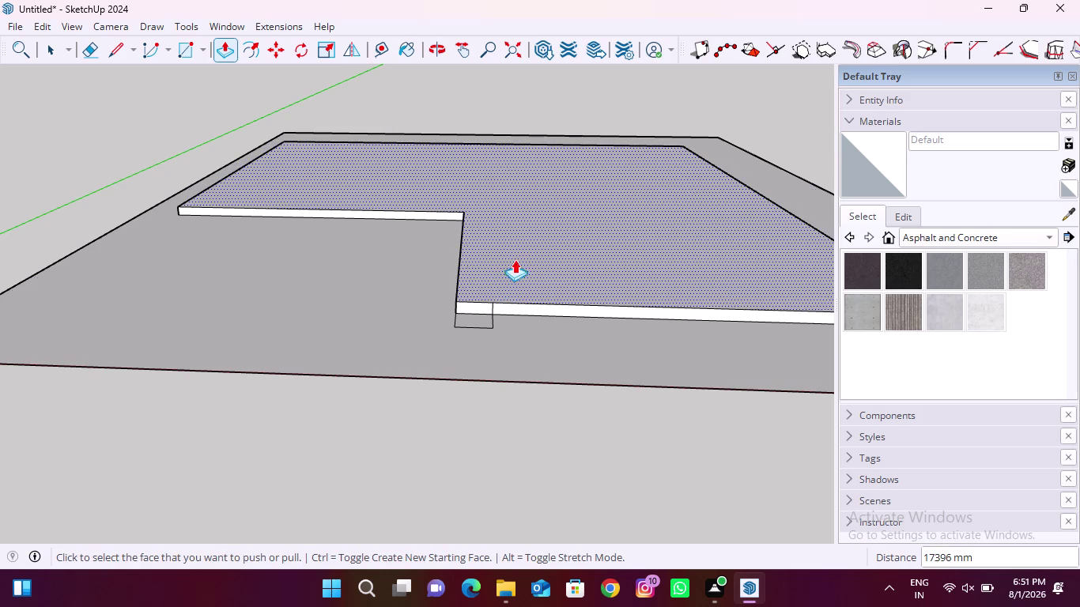
click(259, 47)
middle_drag(502, 272, 502, 329)
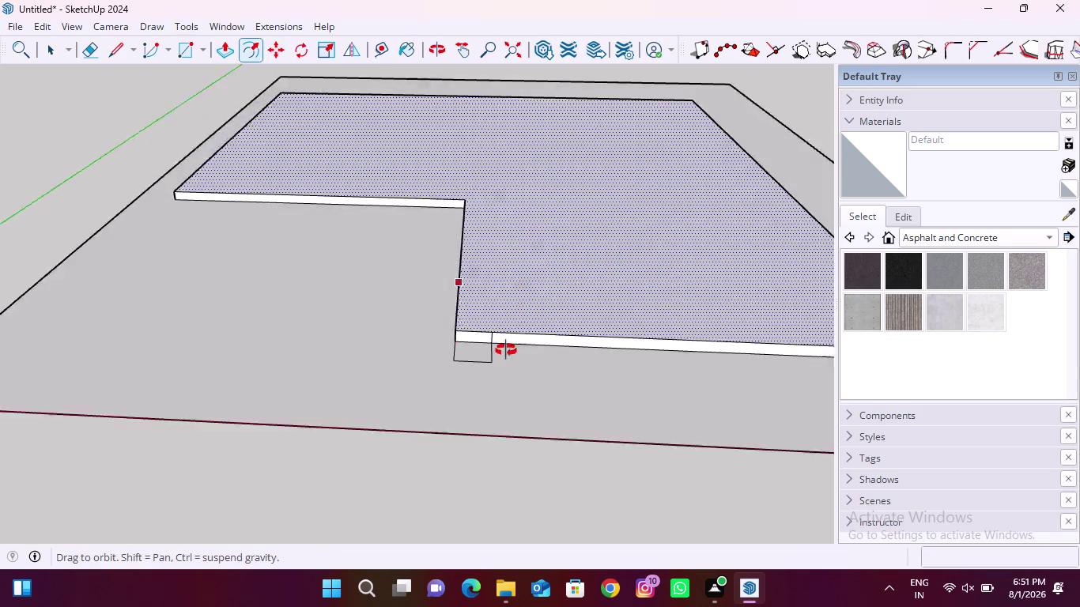
Offset the slab edge into a thin band, push it up into walls, and orbit to check.
middle_drag(502, 329, 515, 388)
click(539, 376)
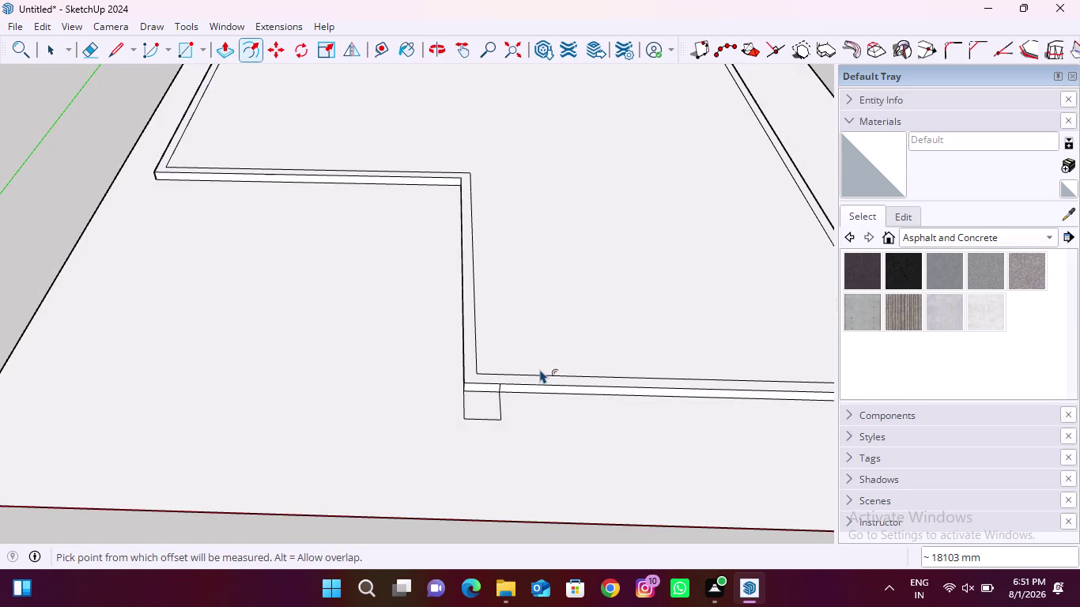
click(540, 369)
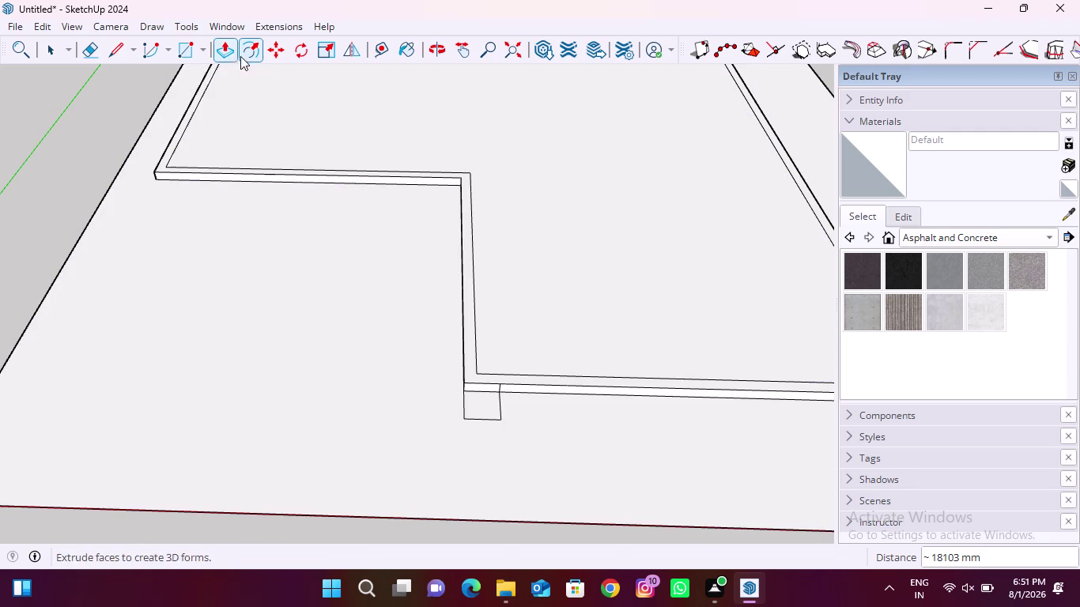
click(233, 50)
scroll(up, 3)
click(470, 382)
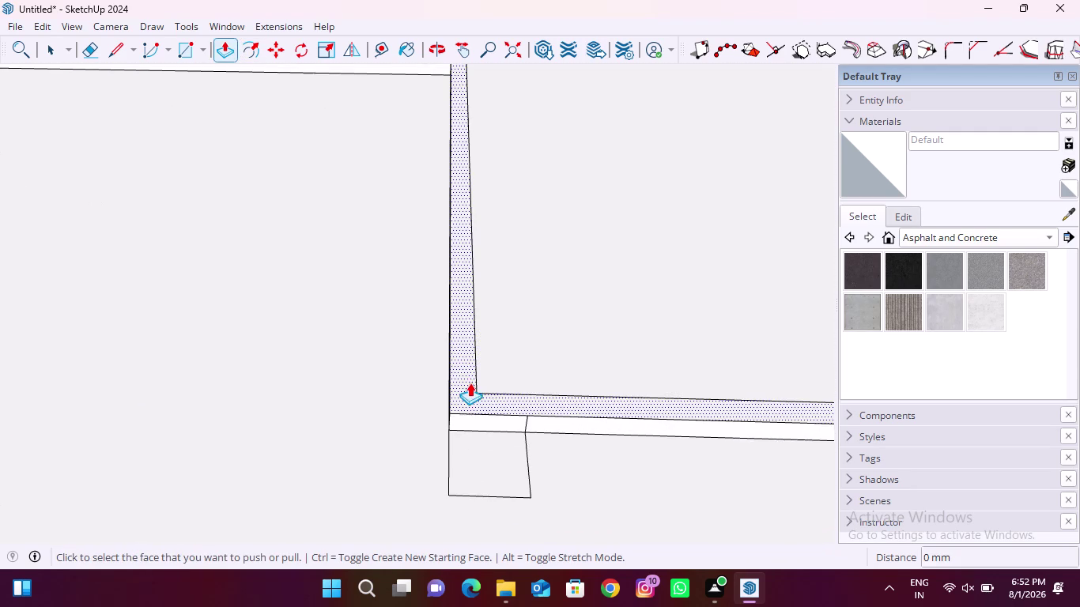
scroll(down, 3)
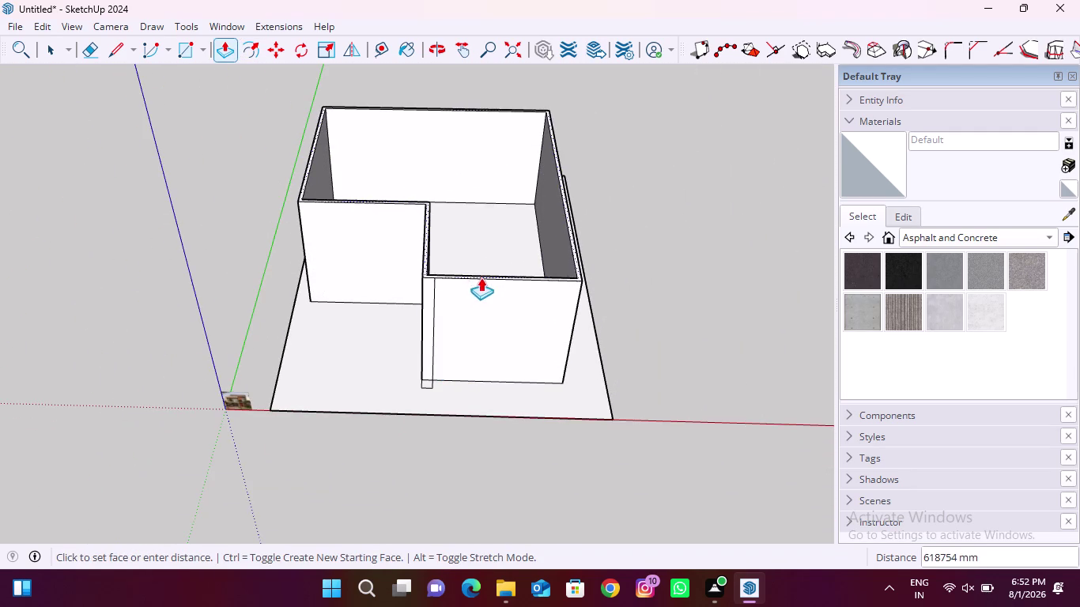
middle_drag(475, 281, 390, 448)
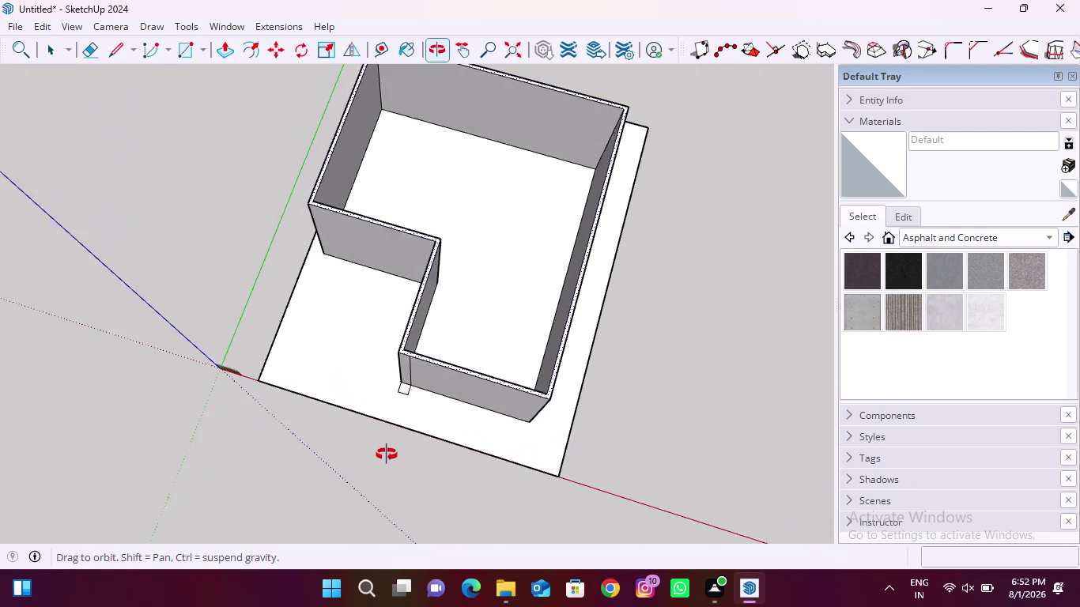
middle_drag(390, 448, 445, 353)
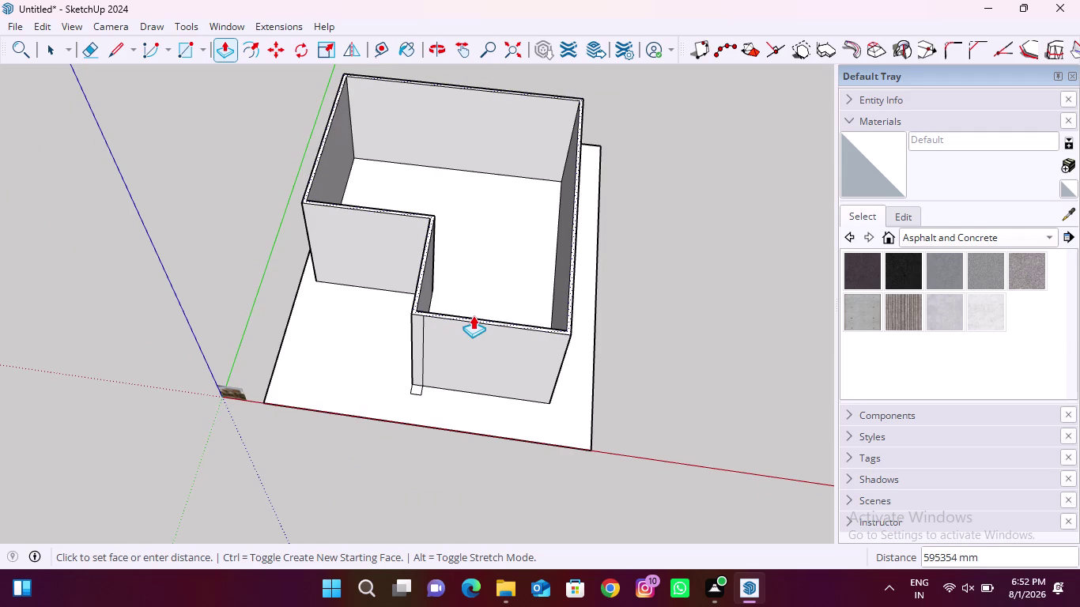